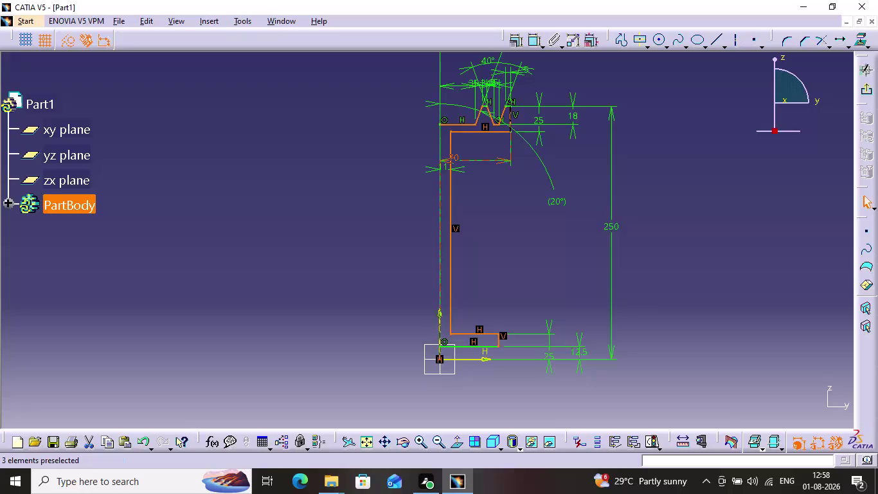
Clear the selection and select the bottom flange lines and the web line.
scroll(up, 3)
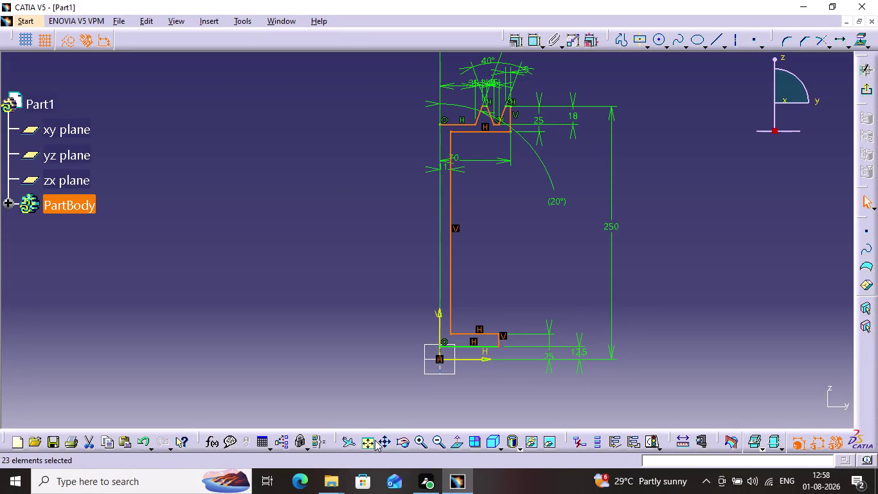
click(415, 442)
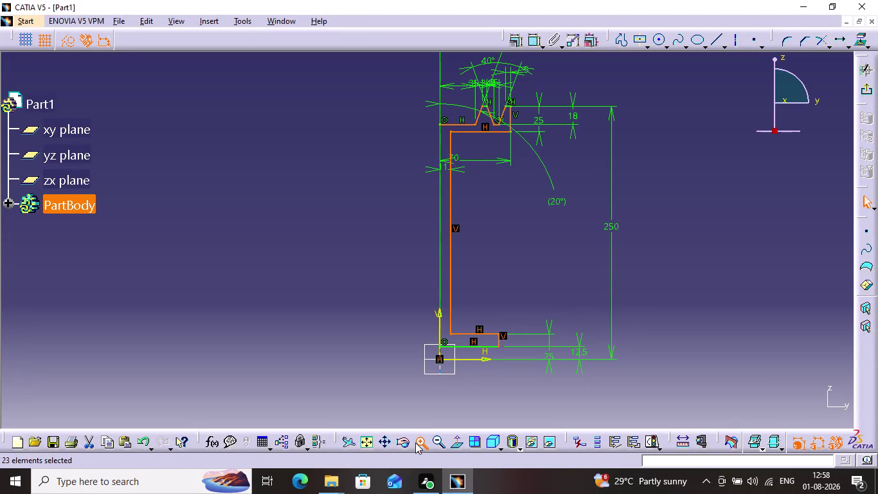
double_click(415, 442)
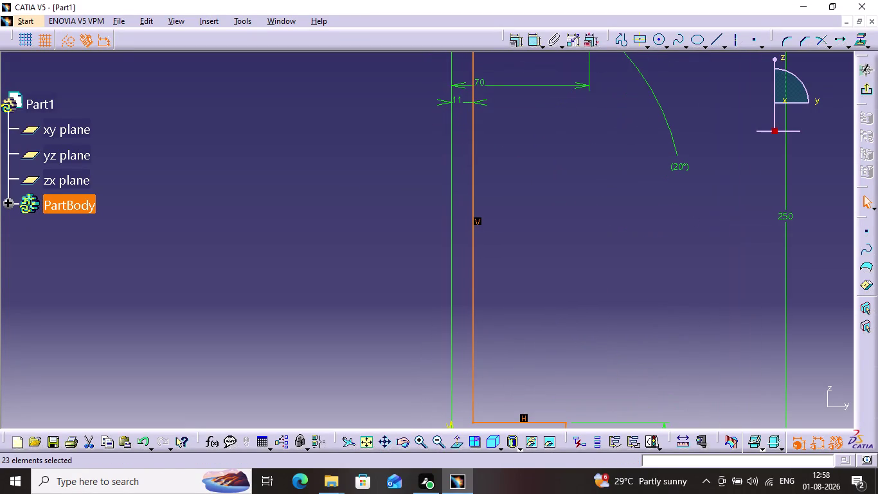
middle_drag(505, 367, 494, 279)
scroll(up, 3)
click(524, 358)
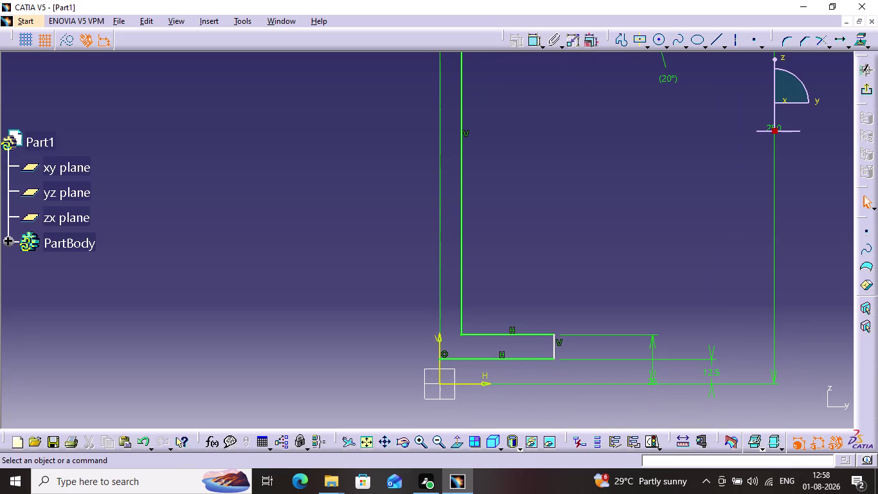
click(527, 334)
click(536, 357)
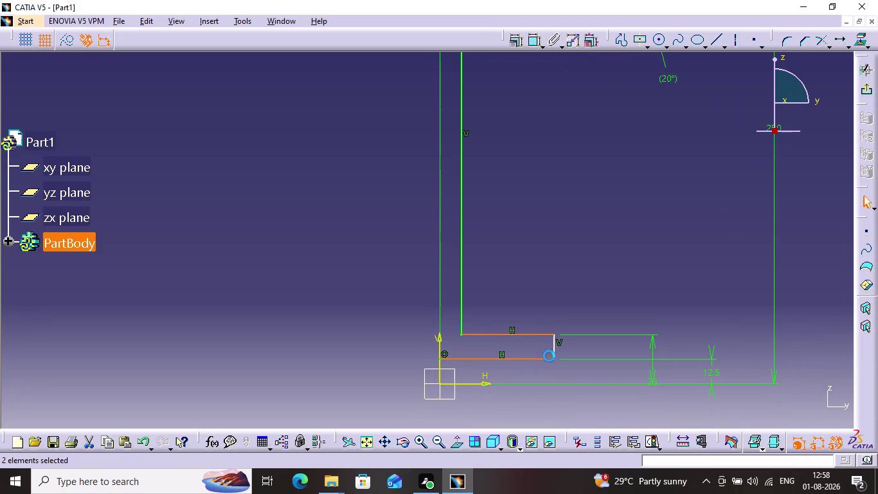
click(558, 348)
click(458, 273)
Add the top flange lines, including its underside, to the selection.
middle_drag(498, 186, 459, 232)
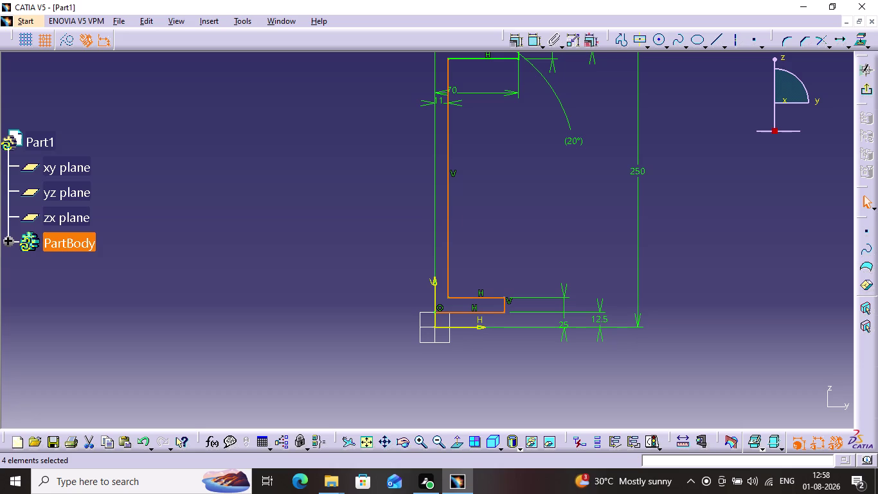
middle_drag(499, 137, 460, 397)
scroll(up, 3)
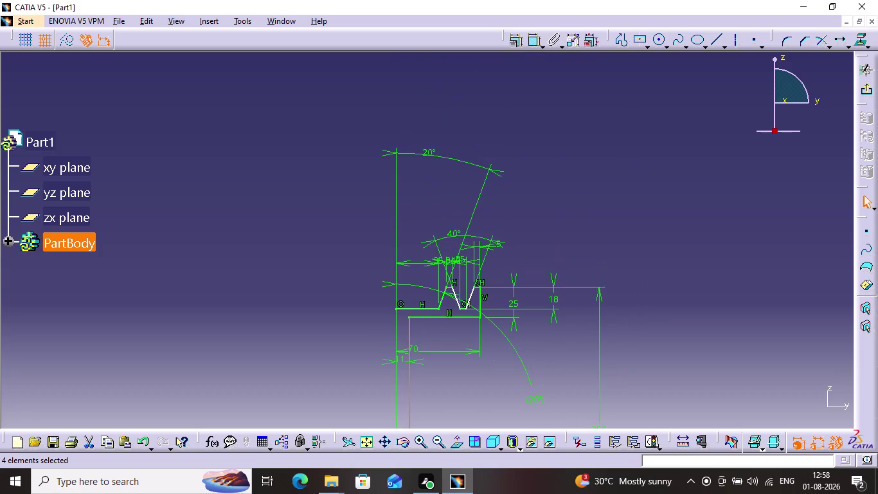
click(431, 318)
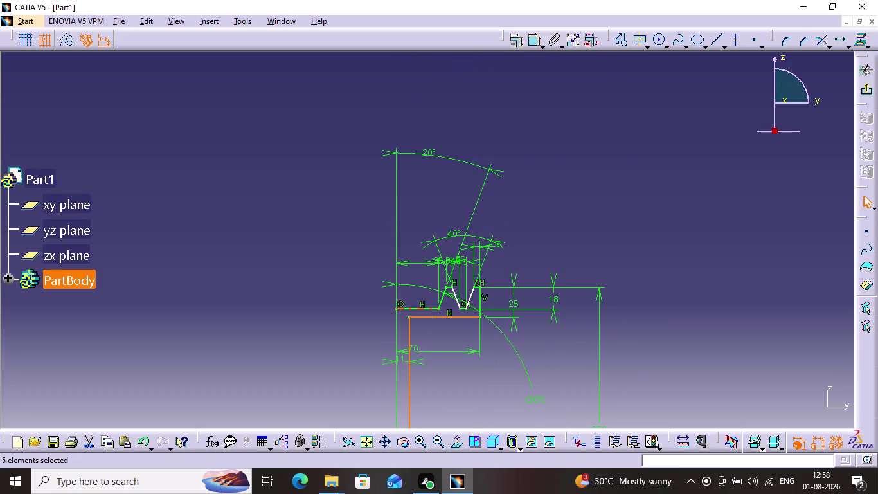
click(417, 307)
click(444, 297)
Add the V-notch edges, notch bottom and top flange end line to the selection.
middle_drag(455, 296, 477, 188)
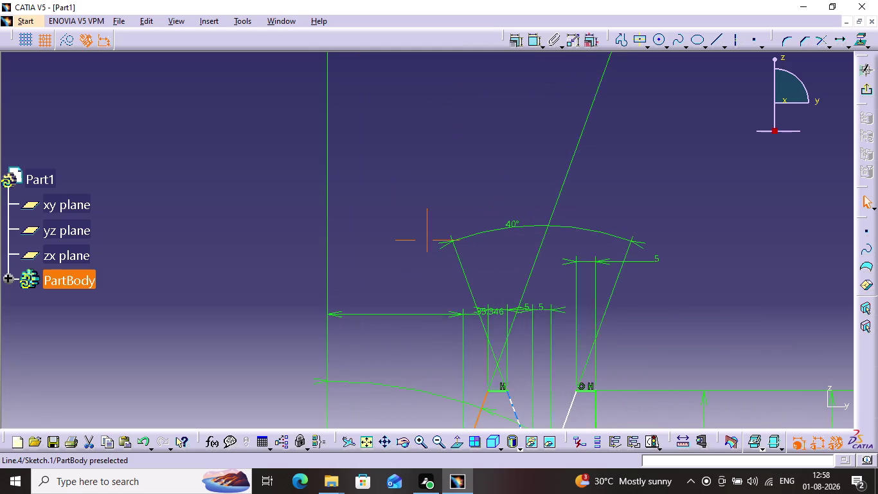
middle_drag(477, 188, 480, 181)
middle_drag(487, 265, 487, 240)
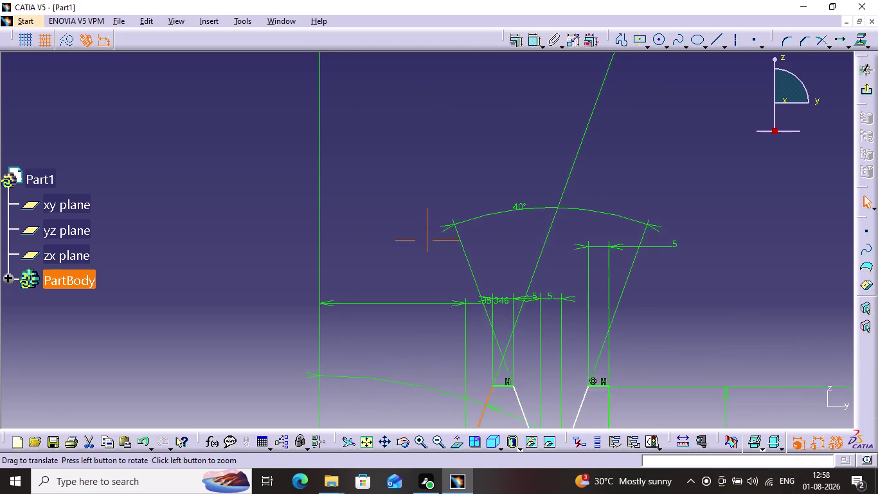
middle_drag(487, 239, 478, 93)
scroll(up, 3)
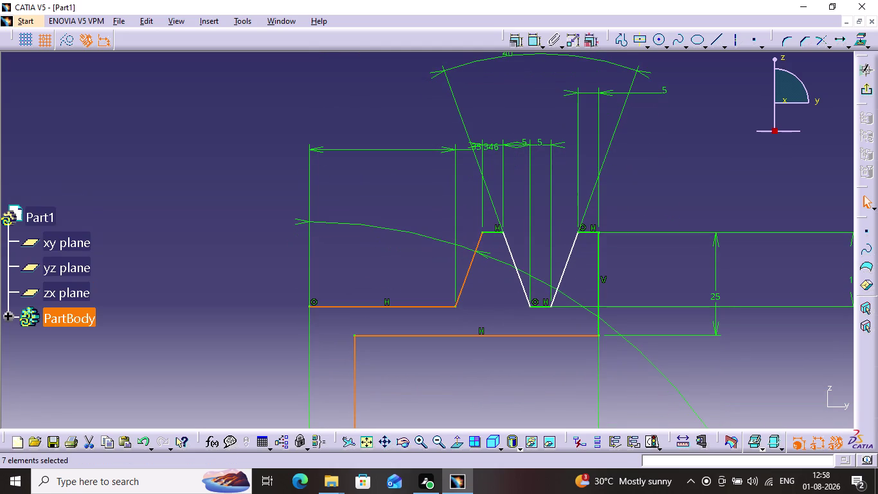
click(601, 250)
click(591, 232)
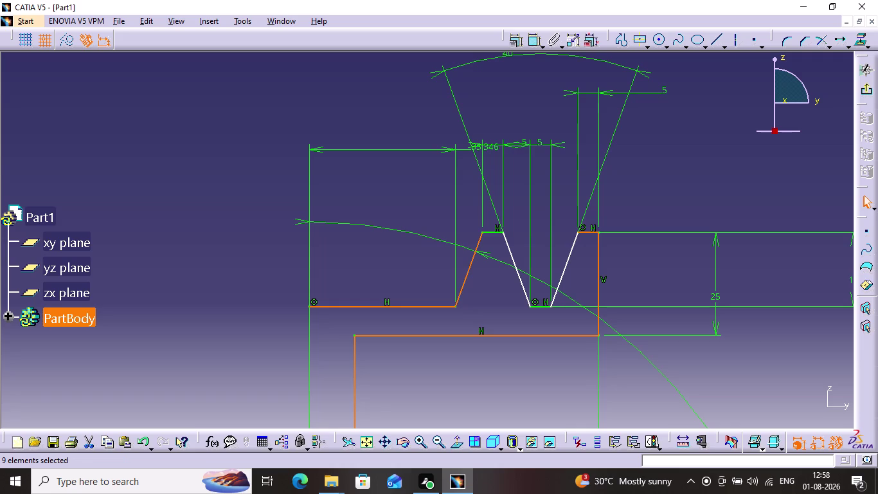
click(575, 247)
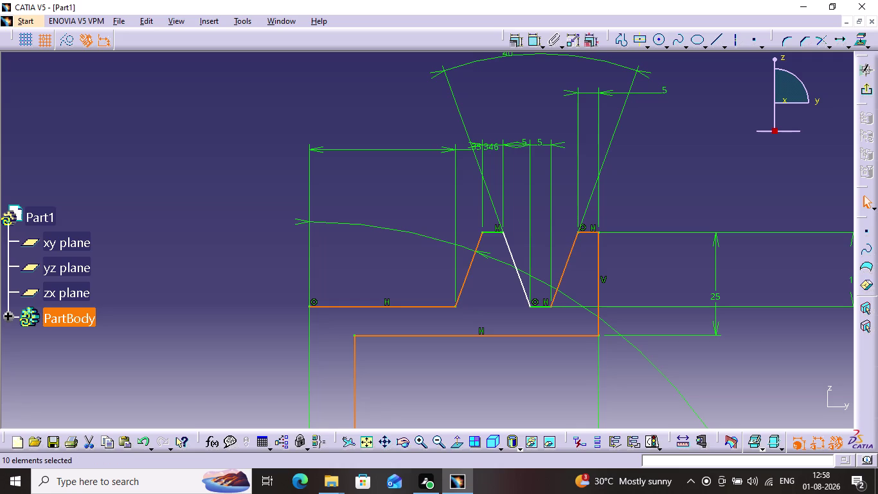
click(514, 251)
click(505, 245)
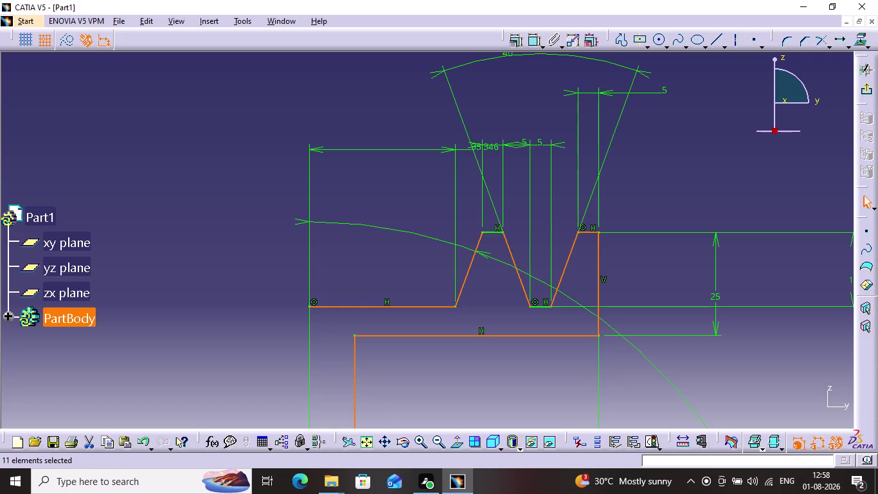
click(491, 230)
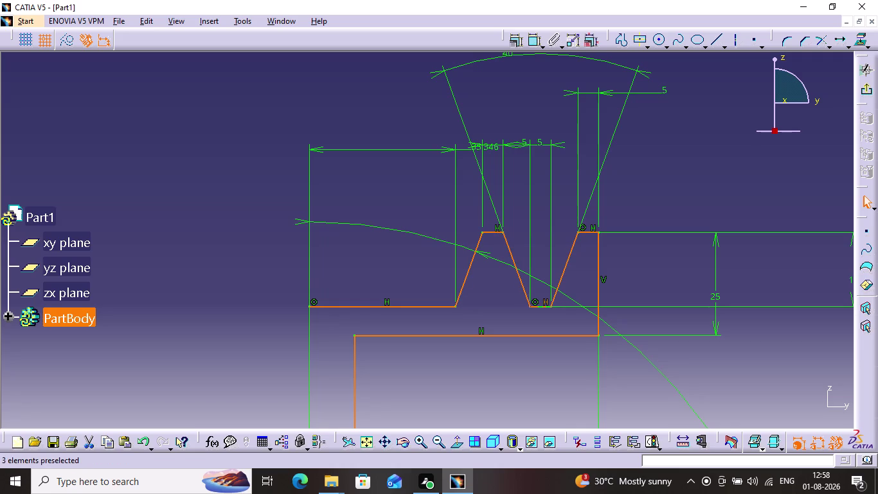
click(542, 304)
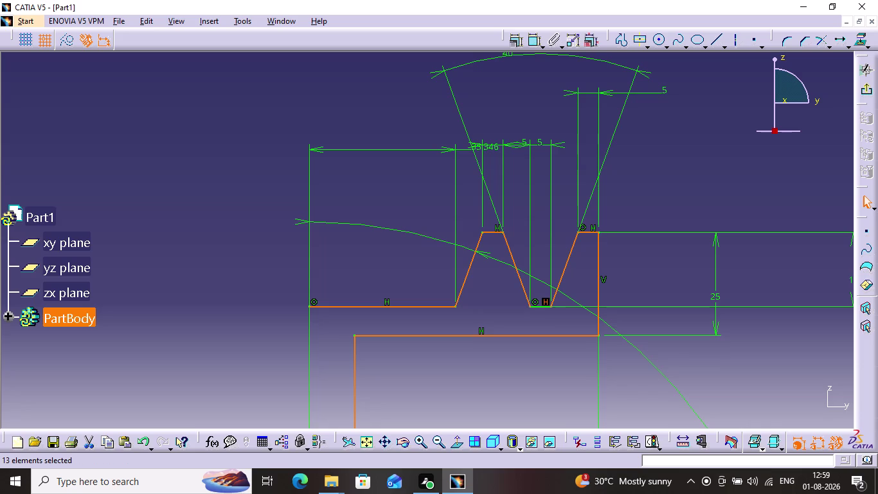
Add the last profile line and start a Mirror of the thirteen selected elements.
click(829, 46)
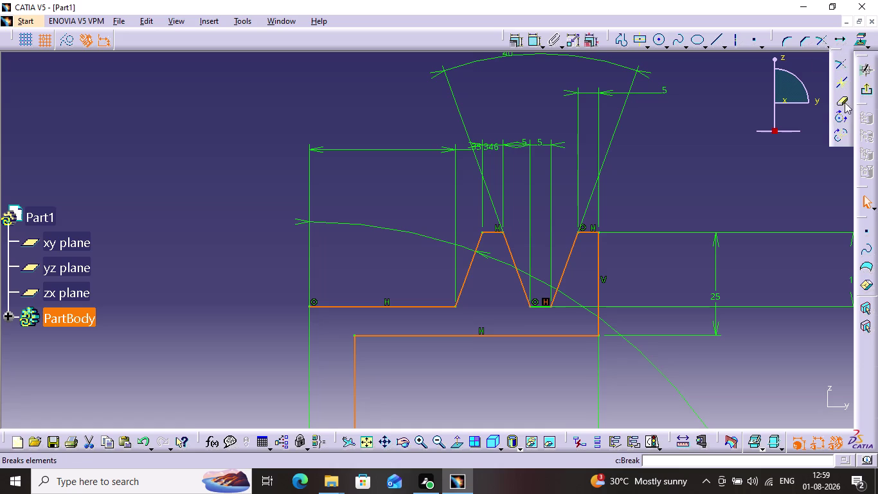
click(821, 47)
click(849, 42)
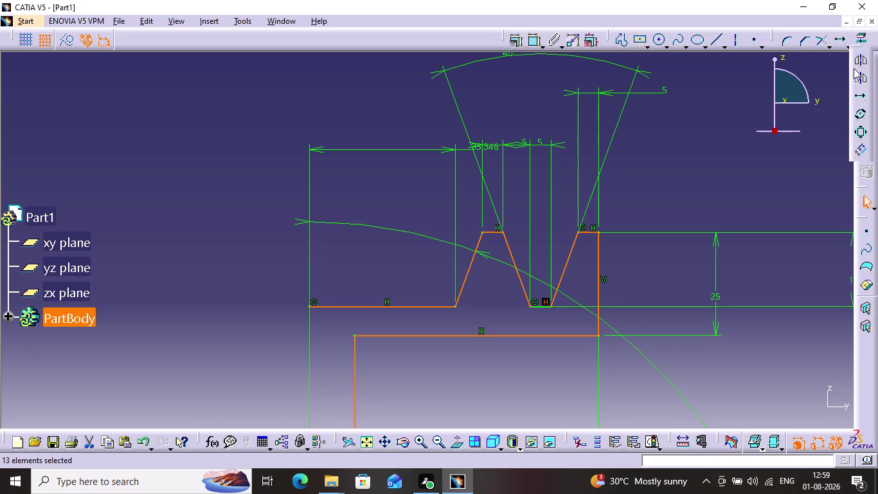
click(856, 68)
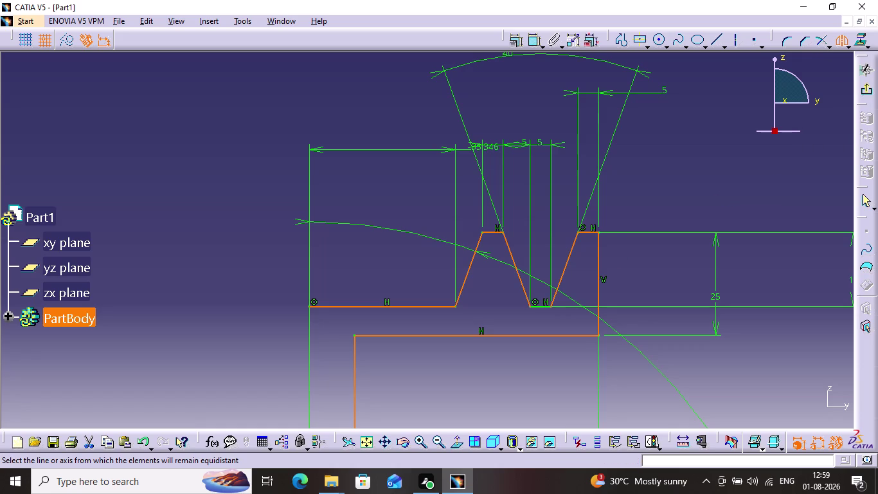
scroll(down, 3)
scroll(up, 3)
scroll(down, 3)
middle_drag(531, 253, 533, 251)
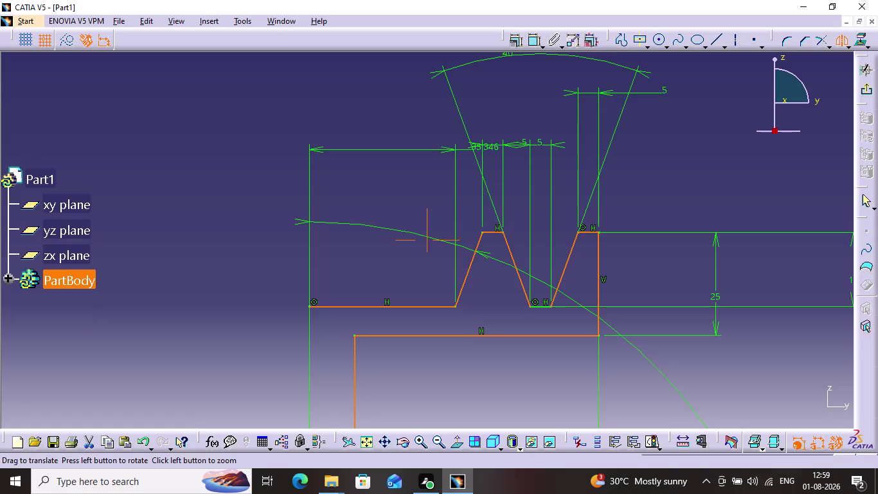
middle_drag(533, 251, 585, 0)
scroll(up, 3)
middle_drag(515, 317, 539, 76)
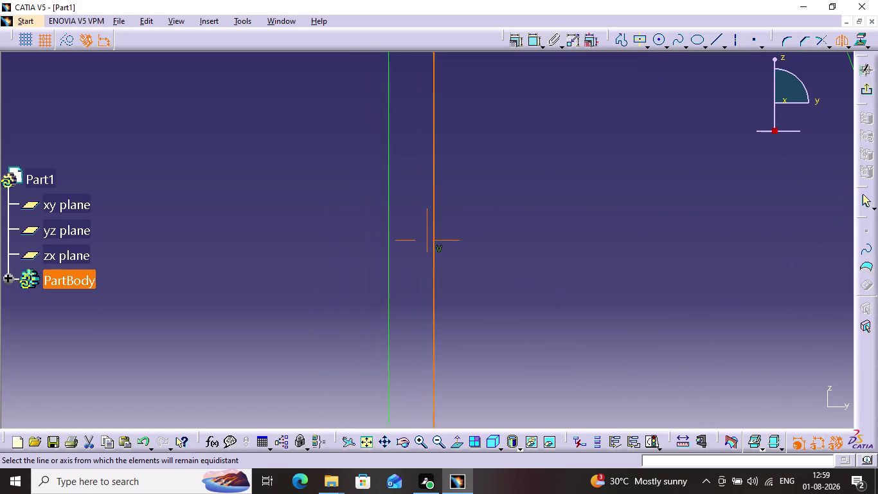
middle_drag(540, 75, 554, 12)
middle_drag(501, 223, 511, 47)
scroll(up, 3)
middle_drag(504, 230, 508, 227)
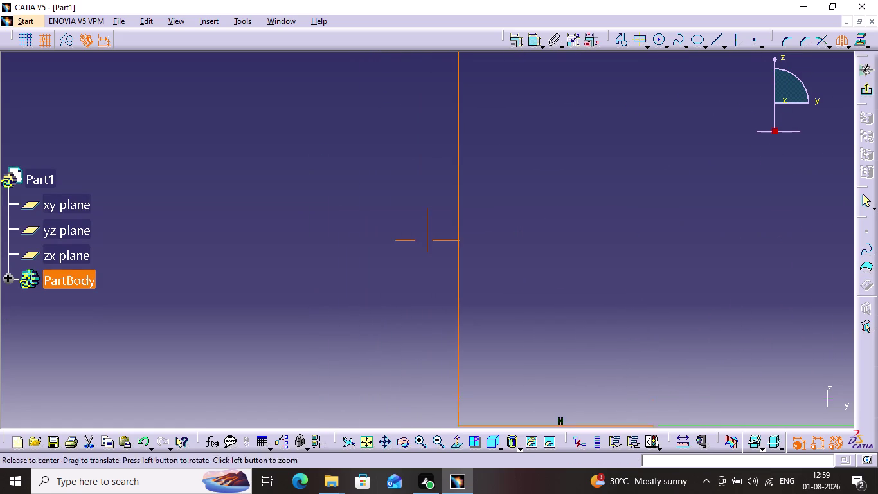
middle_drag(508, 227, 504, 65)
scroll(up, 3)
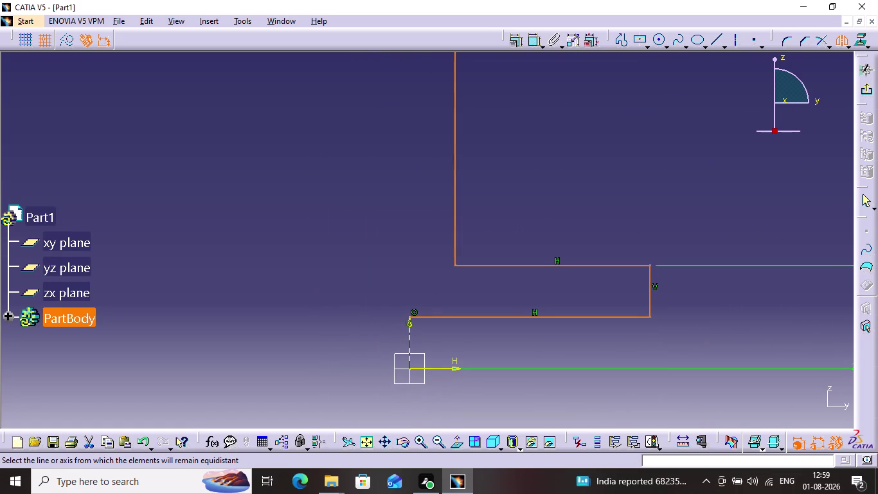
click(409, 333)
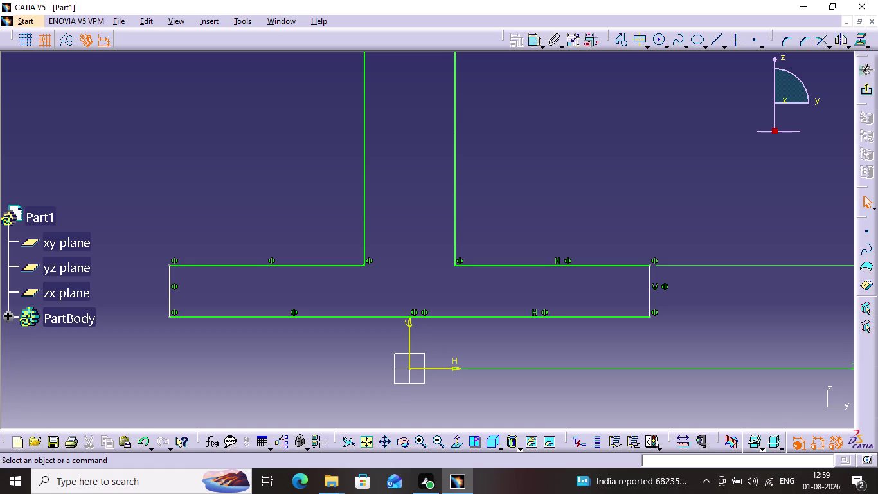
scroll(down, 3)
scroll(down, 3)
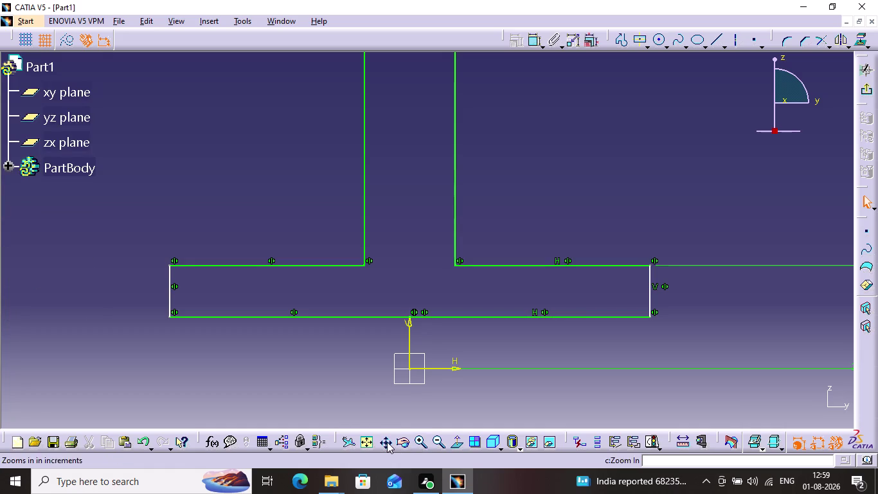
click(441, 444)
click(446, 442)
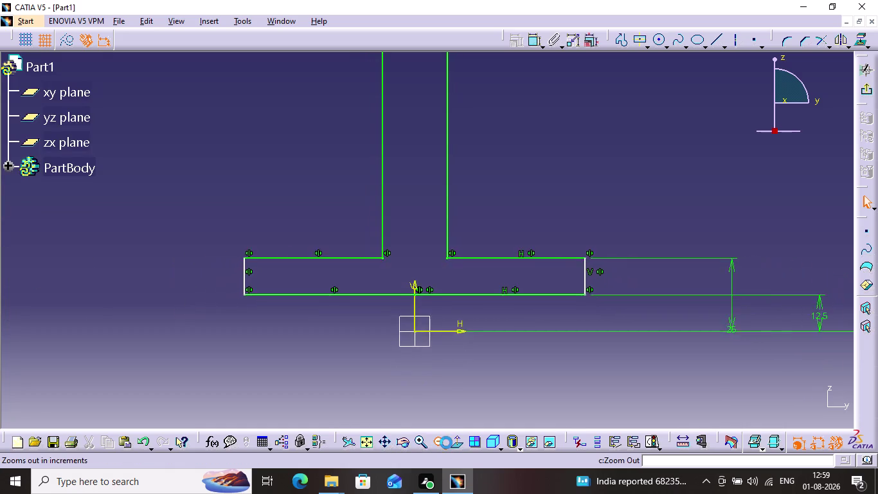
click(446, 442)
click(445, 443)
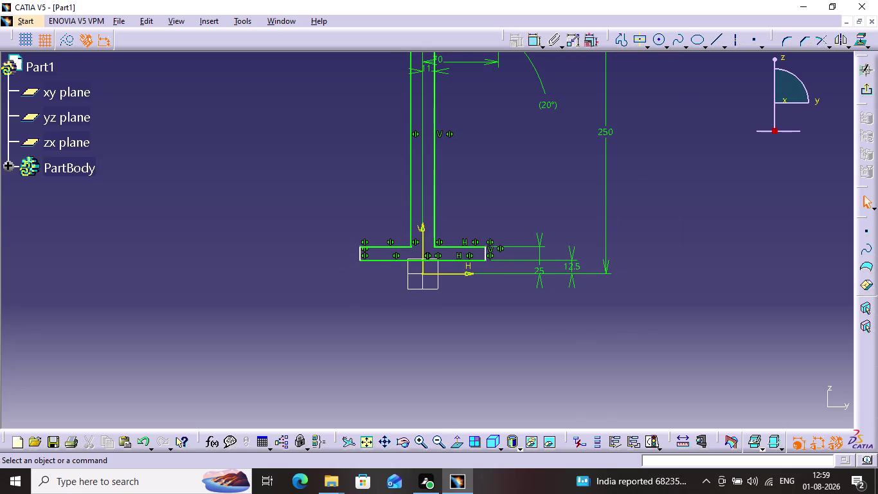
scroll(down, 3)
middle_drag(483, 179, 473, 239)
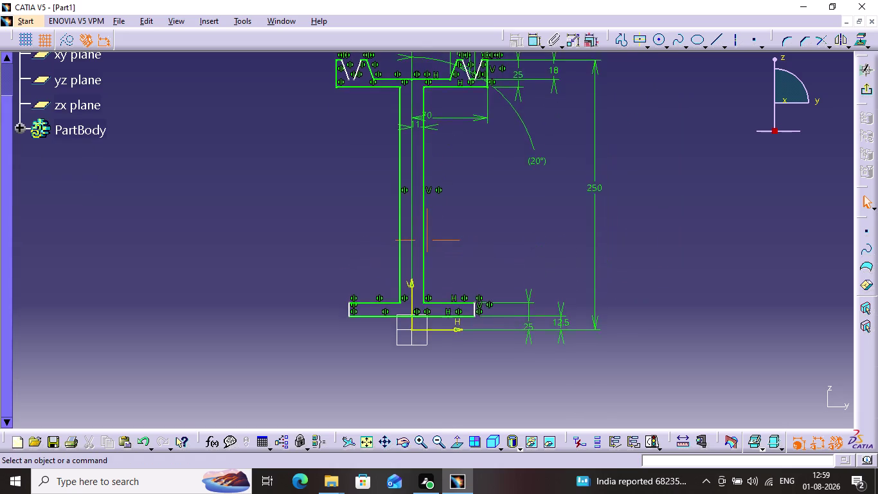
middle_drag(473, 239, 466, 291)
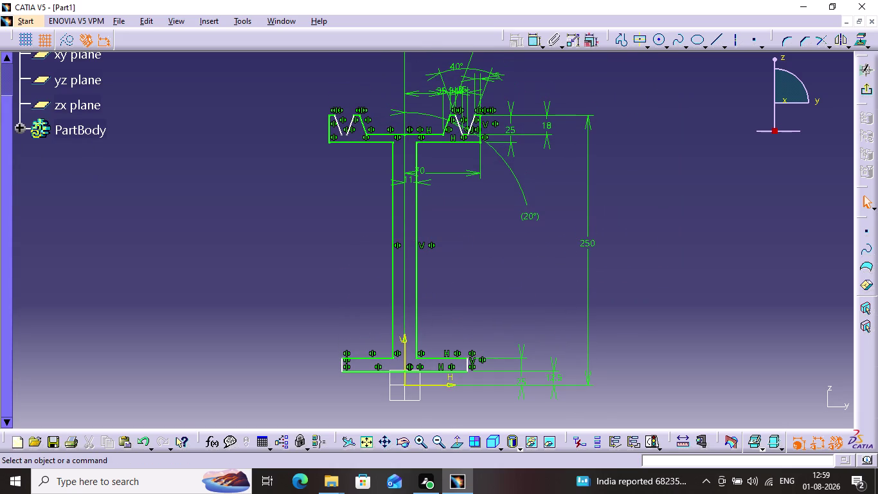
middle_drag(431, 201, 430, 252)
Dimension the distance from the vertical centreline to the top flange notch point.
click(419, 185)
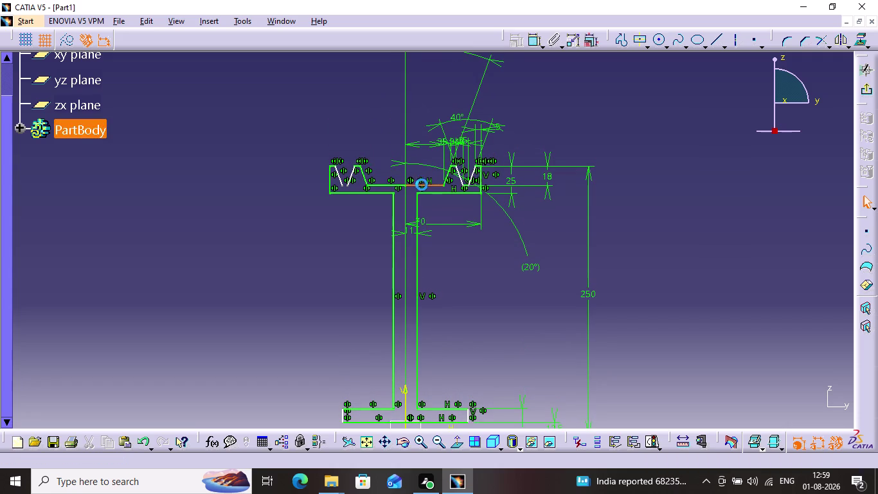
click(531, 44)
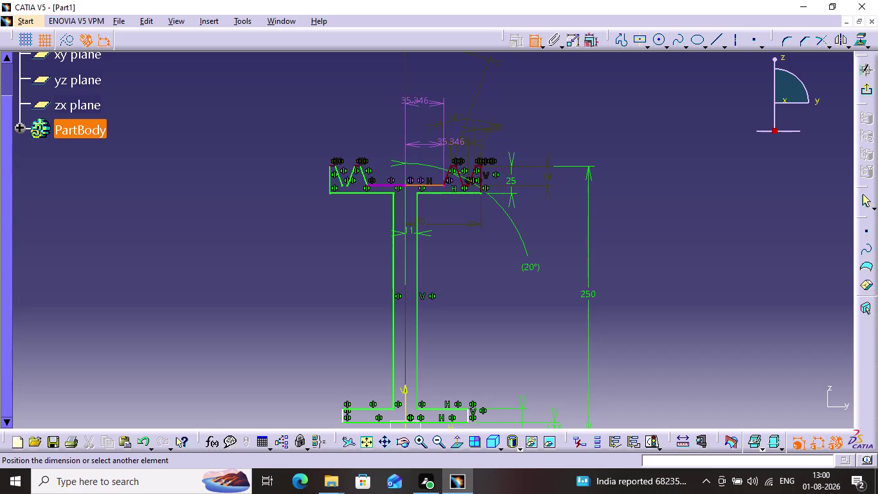
click(350, 105)
Place the new 35.346 dimension above the flange and change it to 5.
double_click(357, 99)
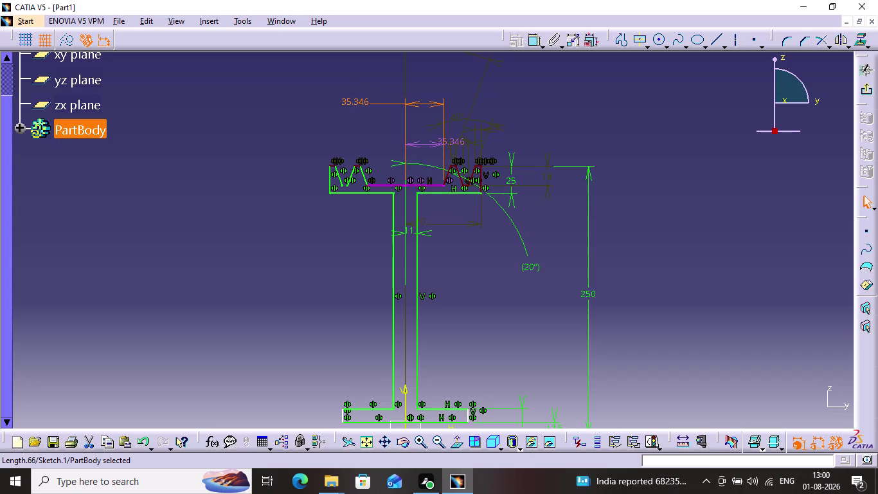
double_click(360, 96)
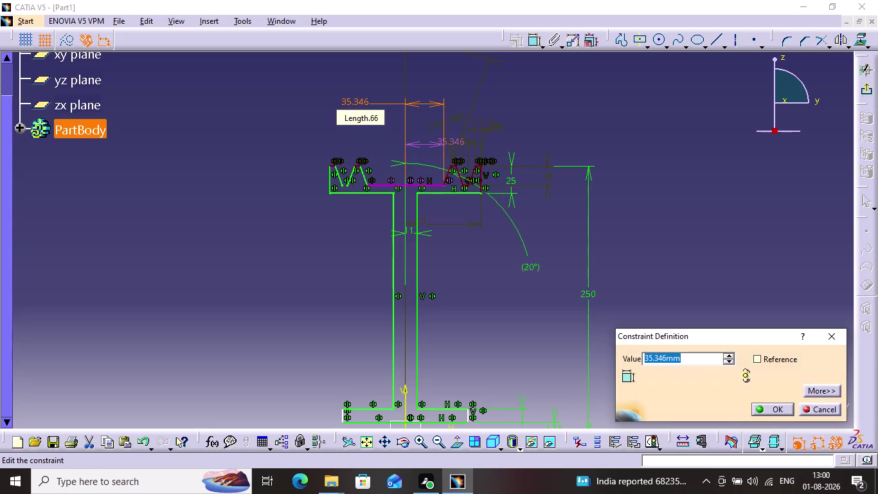
key(5)
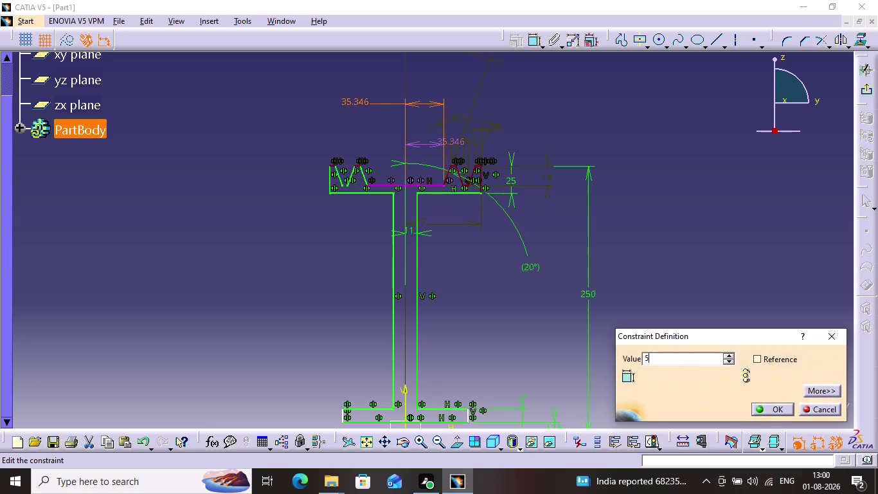
key(Return)
click(554, 274)
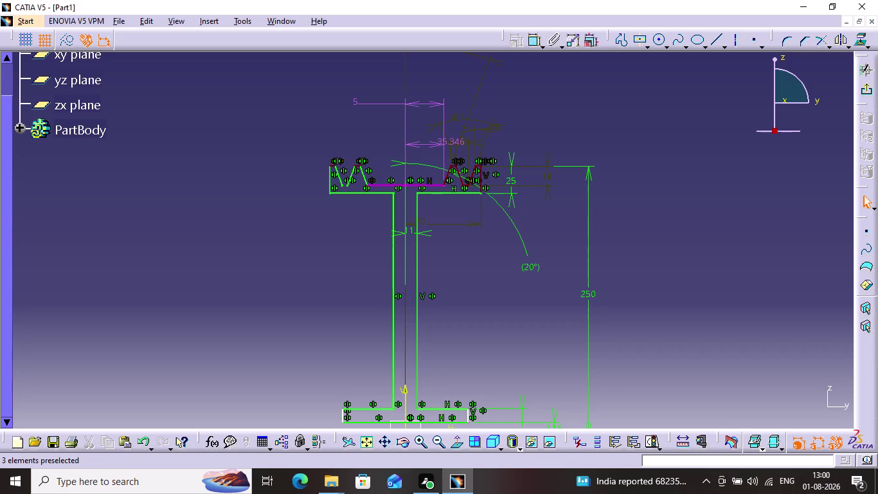
Undo seven changes to return to the right half of the profile.
key(ctrl+z)
key(ctrl+z)
key(ctrl+z)
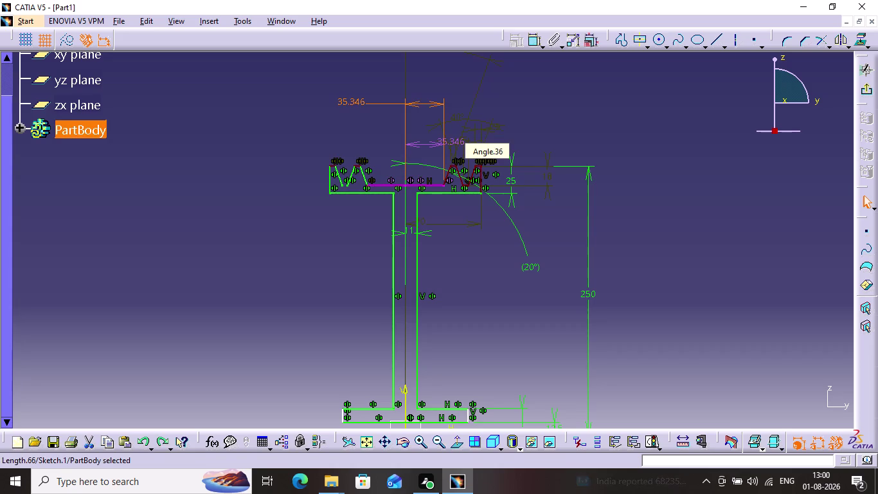
key(ctrl+z)
key(ctrl+z)
key(ctrl+z)
key(ctrl+z)
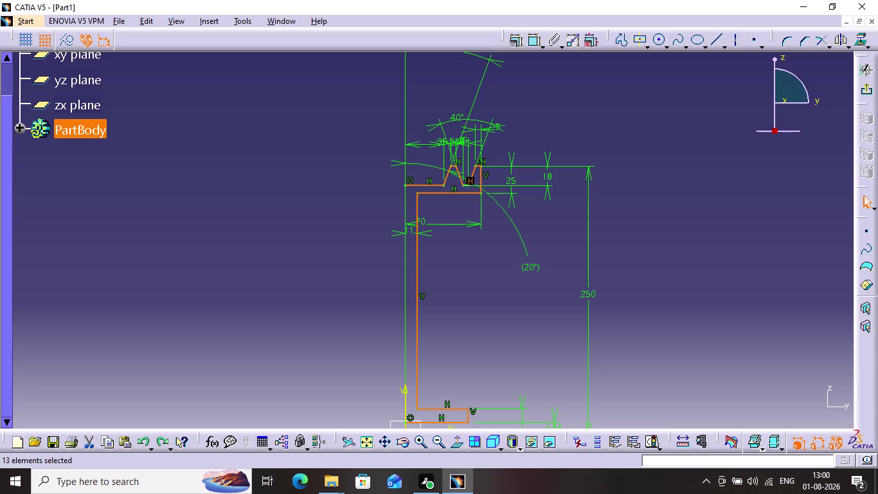
Set the notch's 35.346 centreline offset dimension to 5.
click(478, 280)
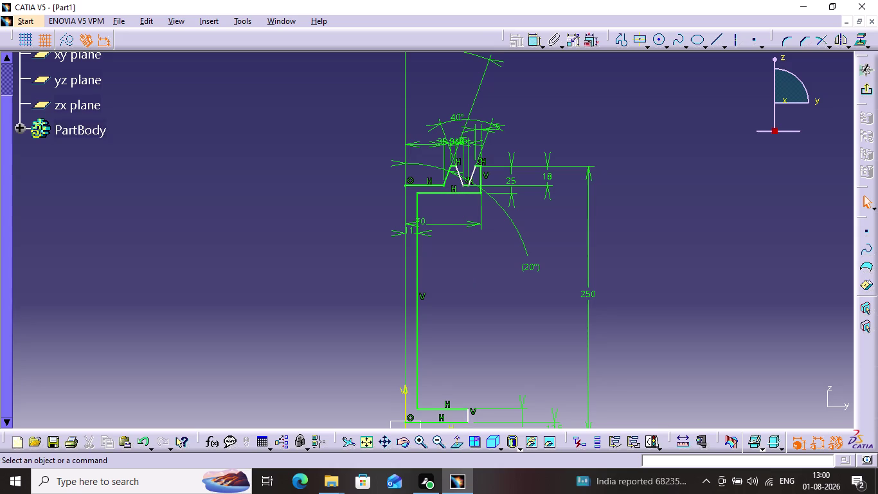
click(420, 141)
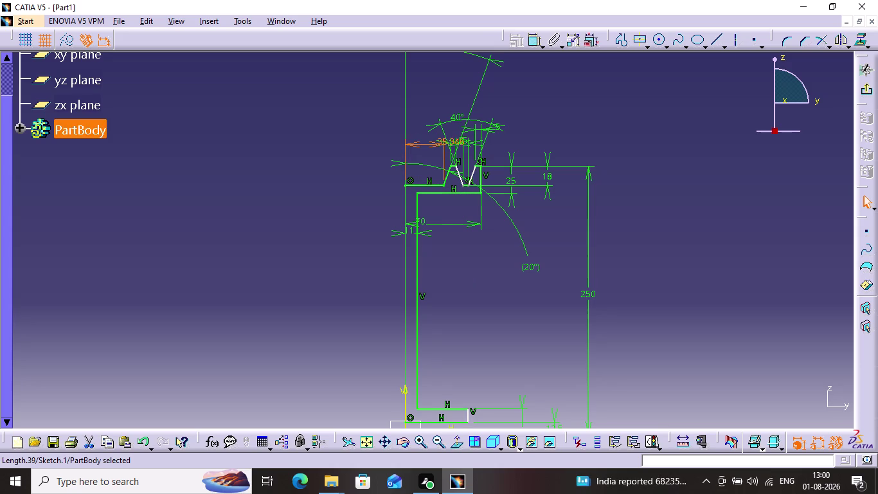
double_click(427, 146)
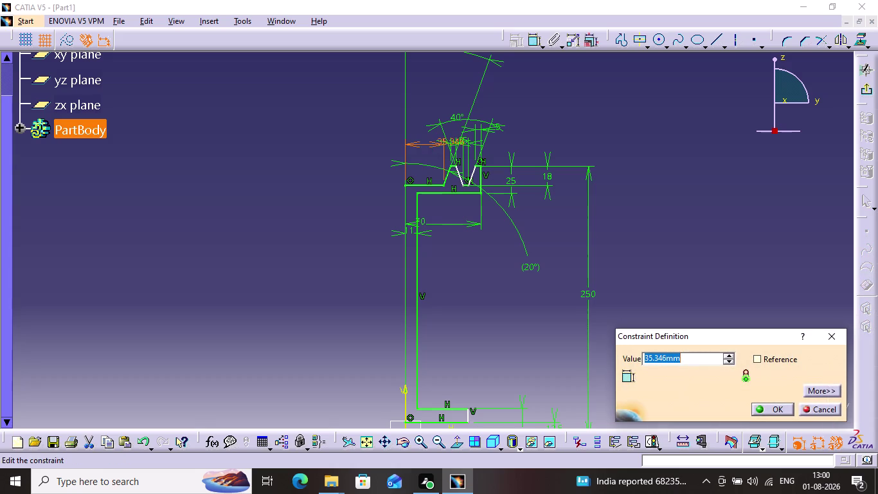
key(5)
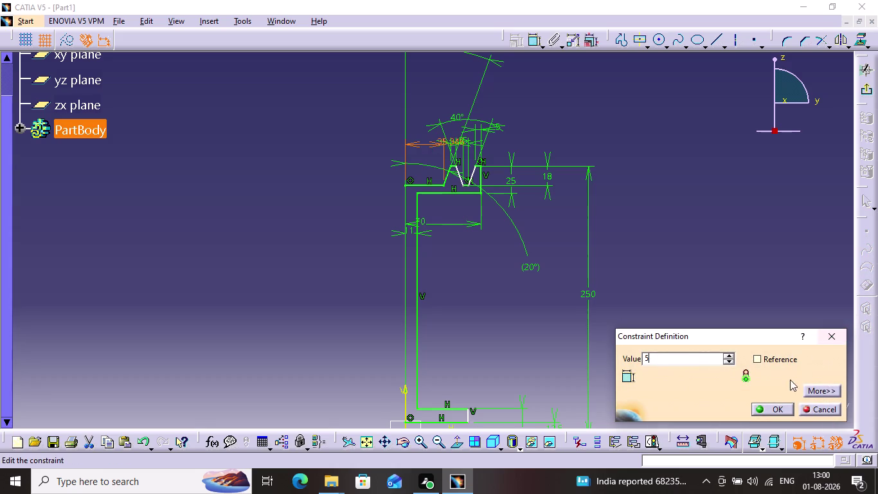
click(776, 405)
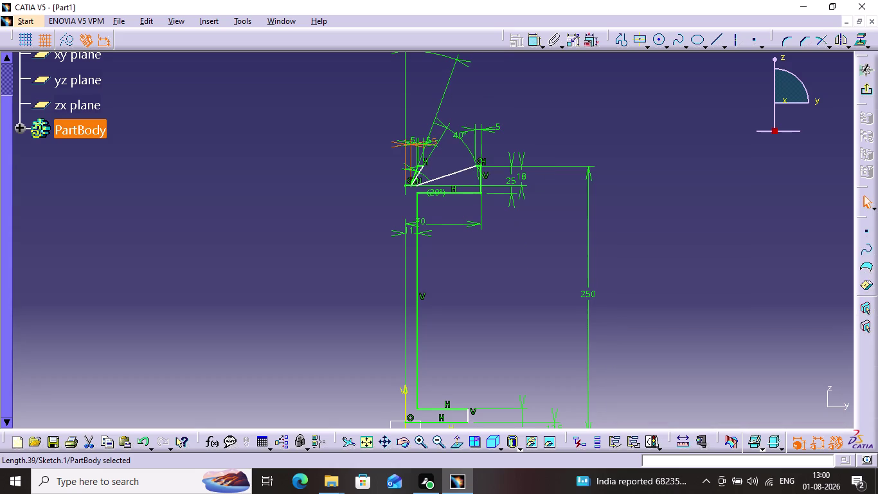
drag(455, 172, 487, 171)
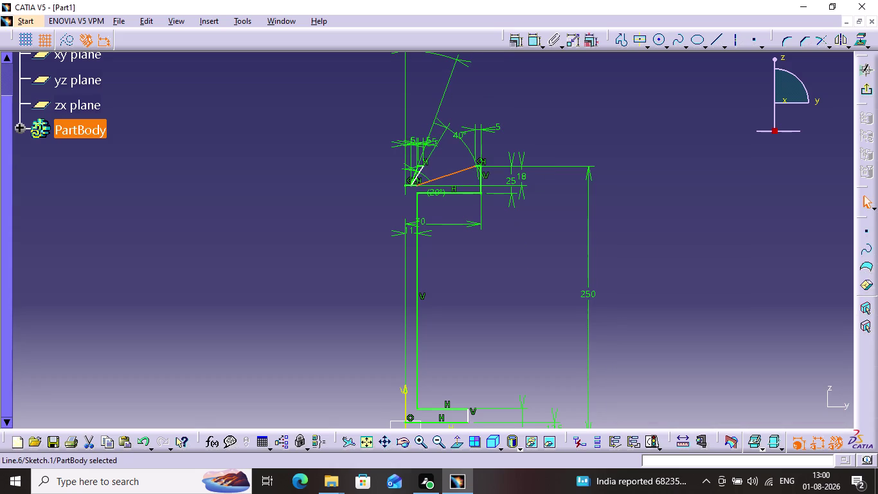
drag(455, 169, 533, 171)
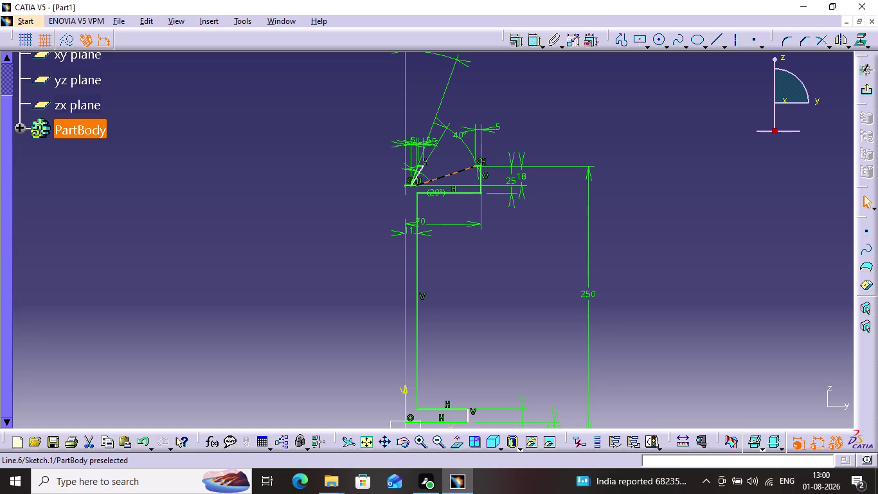
drag(437, 176, 513, 171)
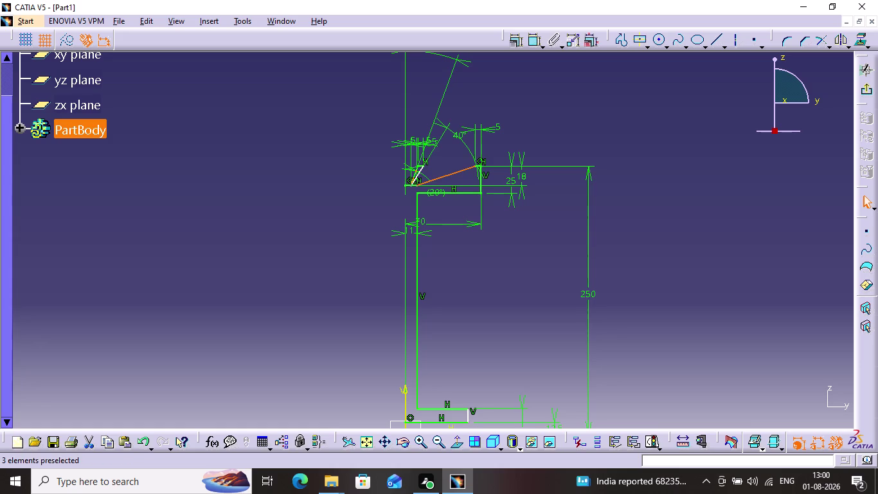
drag(418, 173, 476, 164)
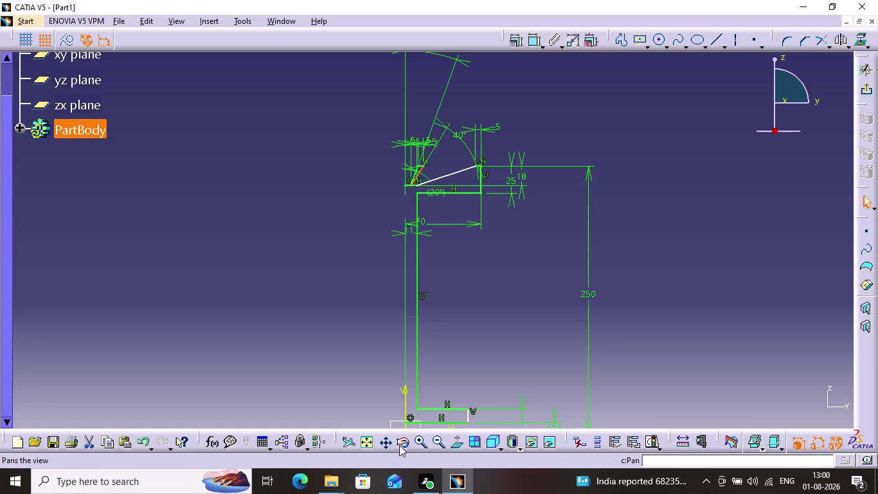
triple_click(421, 444)
triple_click(421, 444)
triple_click(421, 444)
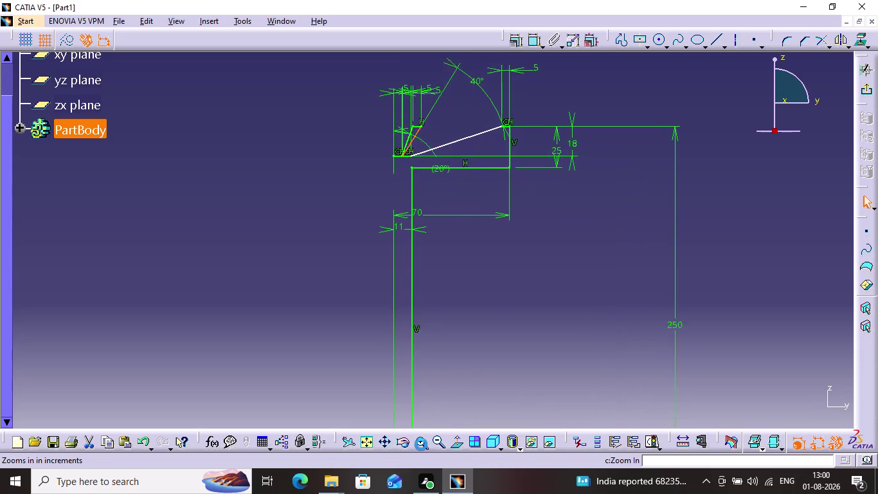
triple_click(421, 444)
double_click(421, 444)
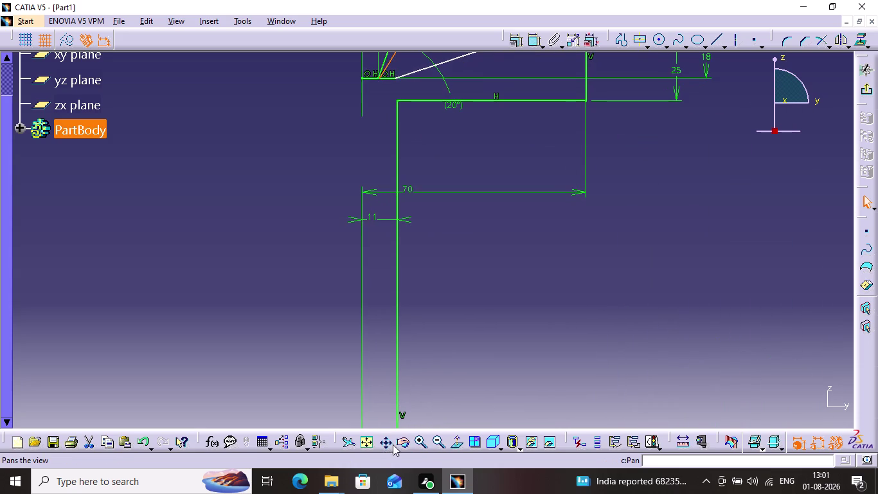
click(394, 442)
drag(469, 241, 413, 466)
click(376, 442)
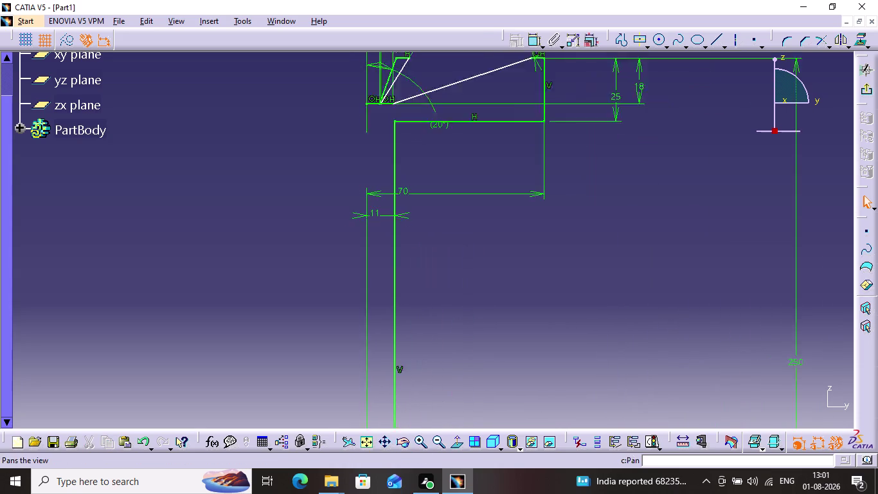
drag(491, 175, 499, 196)
click(383, 445)
drag(439, 179, 422, 400)
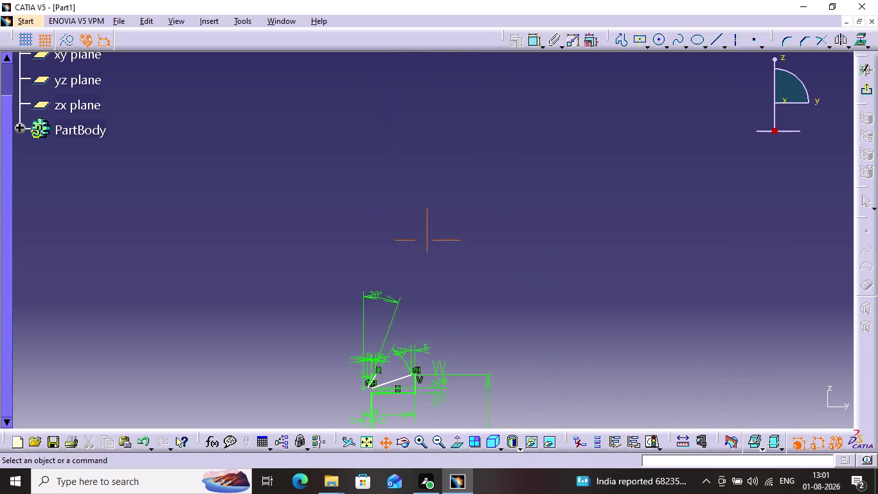
drag(422, 400, 421, 400)
click(418, 437)
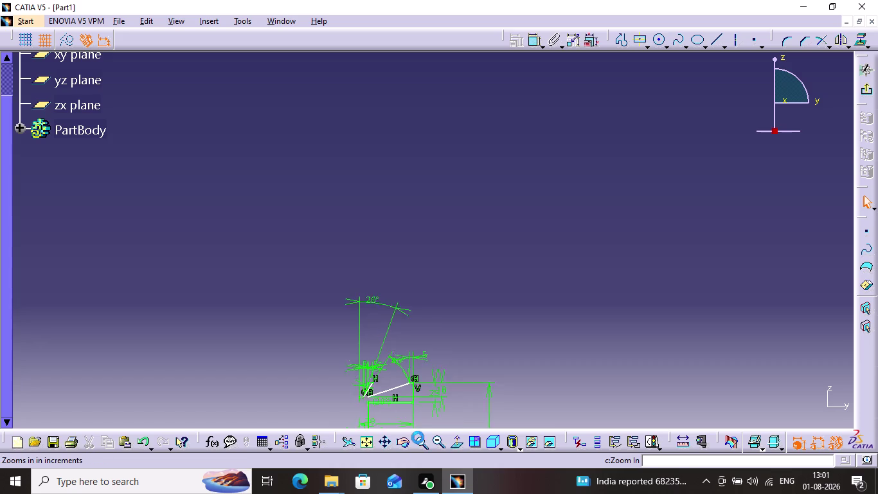
middle_drag(417, 434, 416, 390)
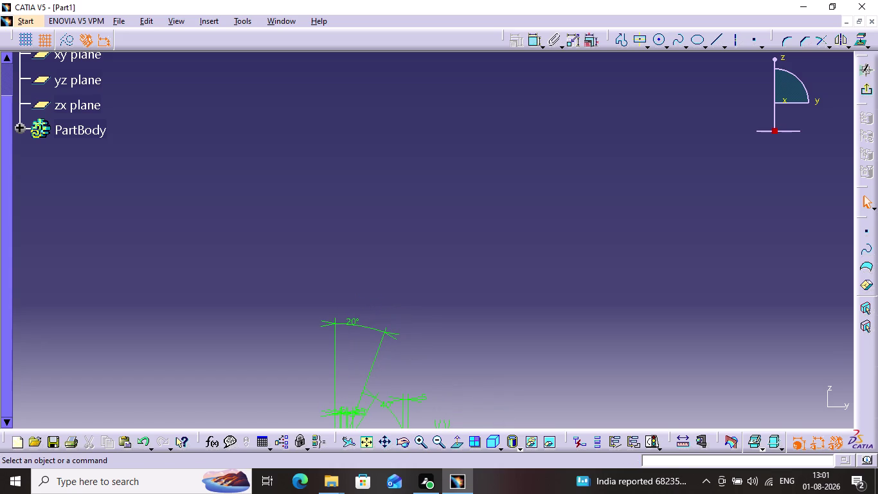
middle_drag(417, 389, 418, 385)
middle_drag(425, 377, 357, 226)
scroll(up, 3)
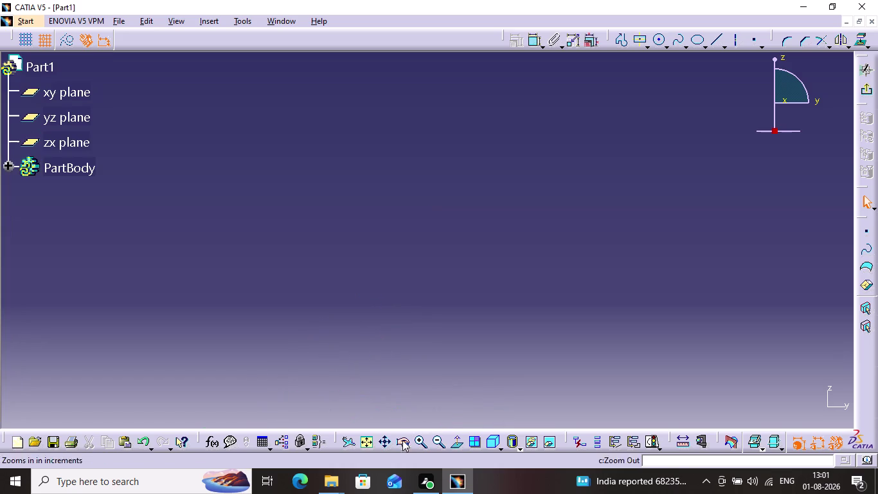
drag(386, 440, 446, 288)
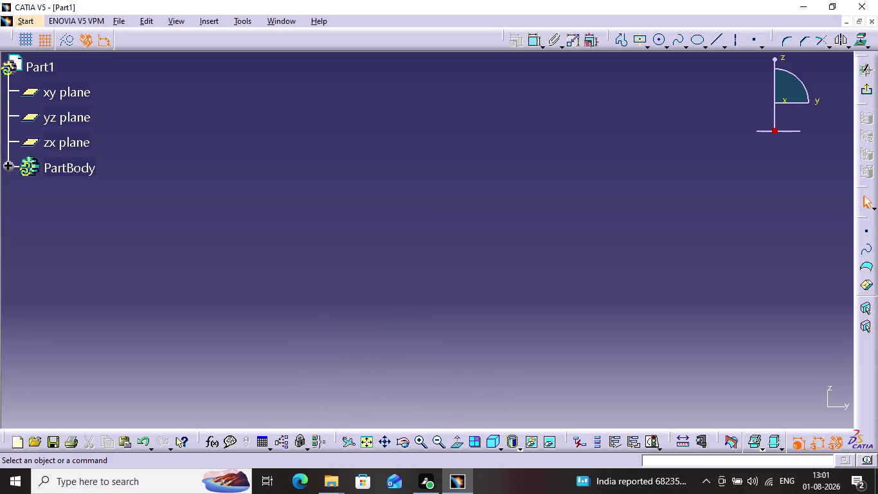
click(390, 440)
drag(369, 358, 386, 260)
scroll(down, 3)
middle_drag(393, 335, 391, 114)
scroll(up, 3)
middle_drag(372, 362, 550, 77)
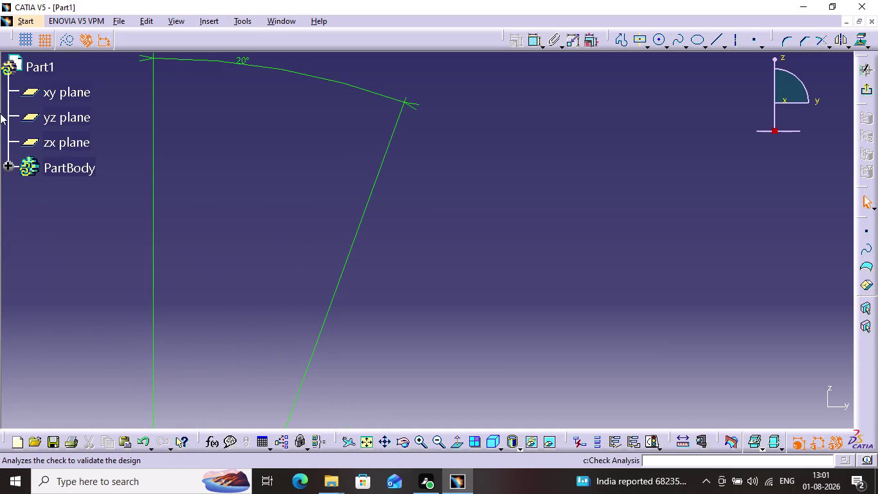
middle_drag(431, 336, 543, 36)
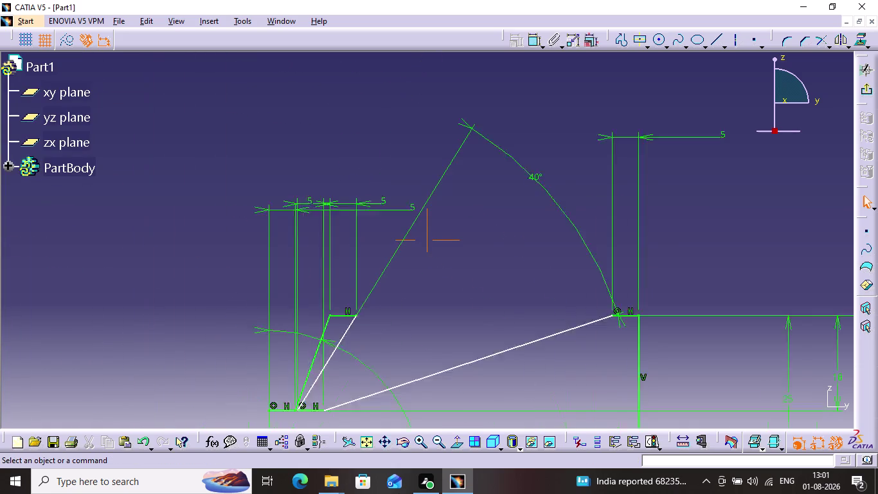
middle_drag(543, 36, 561, 0)
scroll(up, 3)
middle_drag(404, 294, 407, 223)
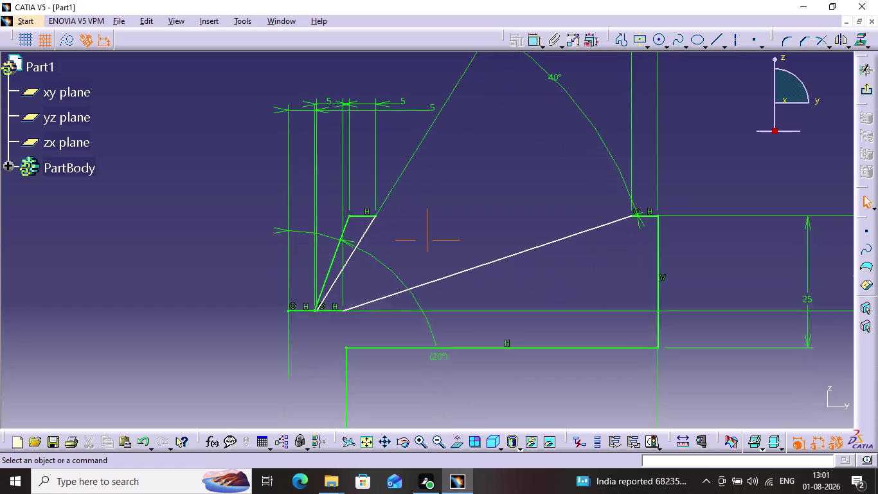
middle_drag(408, 224, 414, 184)
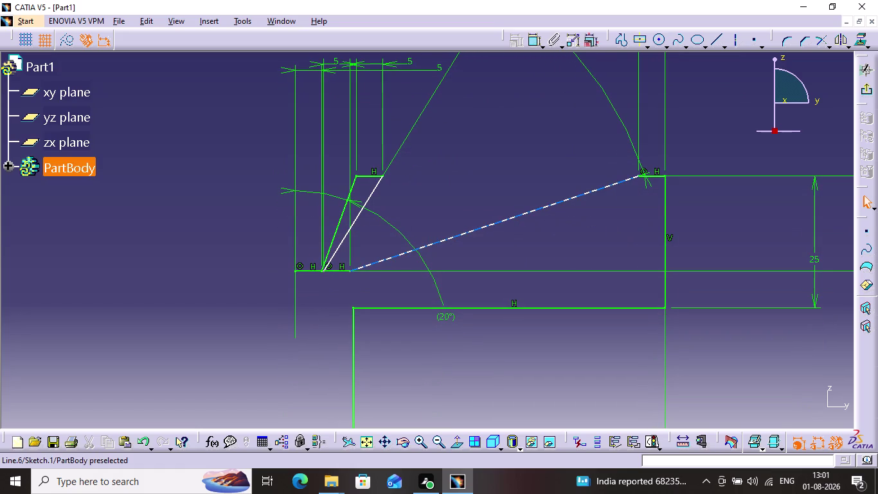
Select the long sloped profile line and the short slanted line.
drag(436, 240, 450, 226)
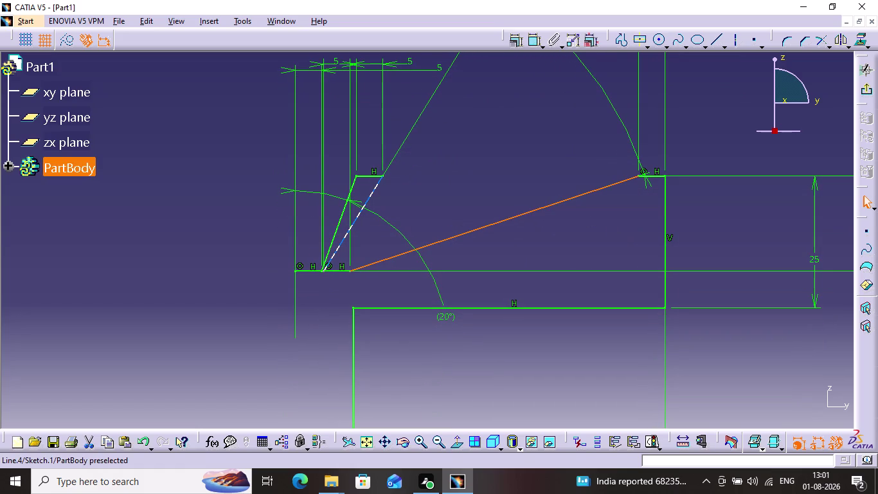
drag(338, 241, 356, 242)
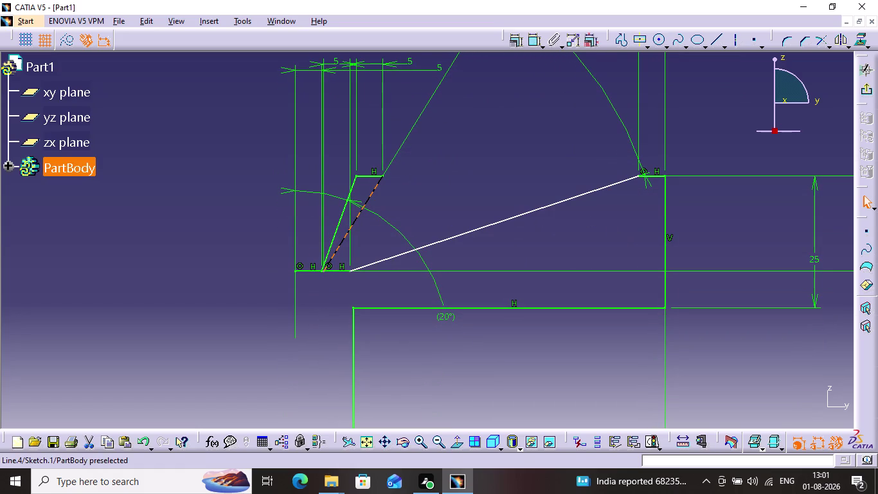
drag(356, 242, 368, 242)
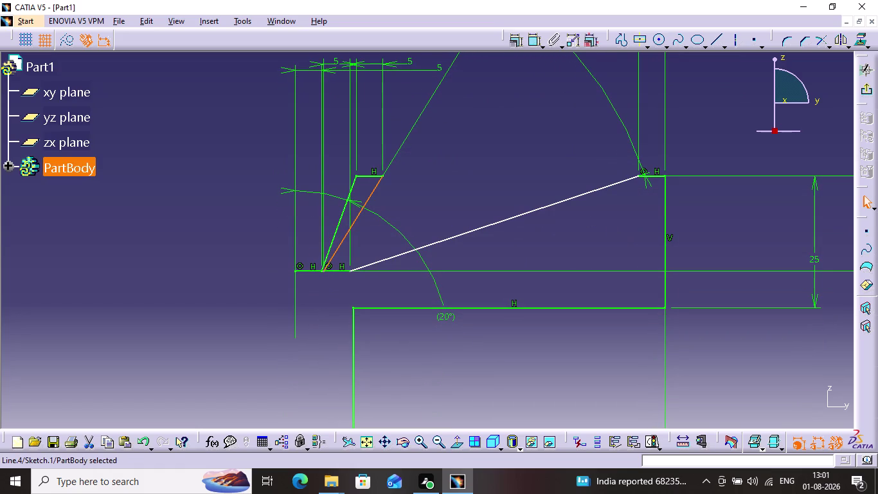
Undo seven changes and open the 35.346 dimension for editing.
key(ctrl+z)
key(ctrl+z)
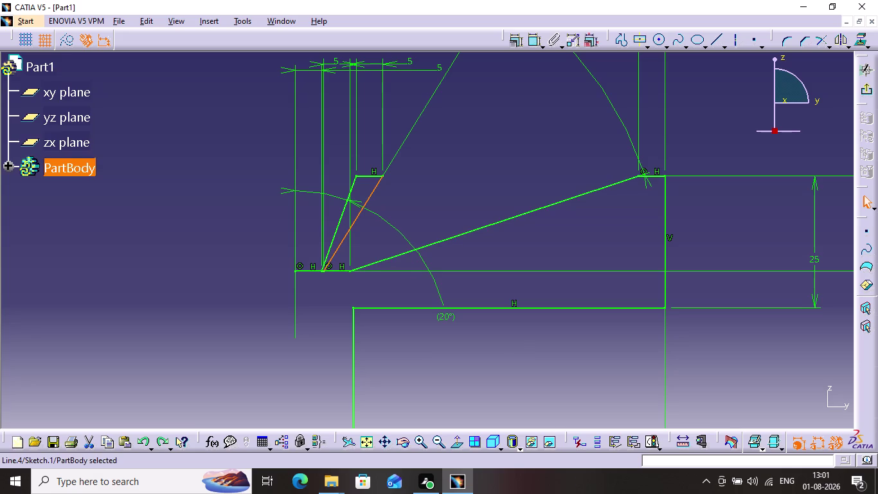
key(ctrl+z)
key(ctrl+z)
key(ctrl+z)
key(ctrl+z)
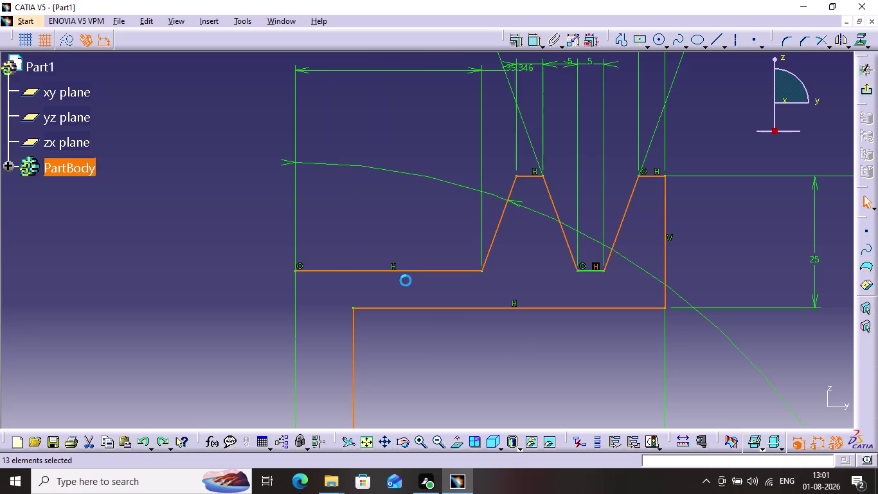
key(ctrl+z)
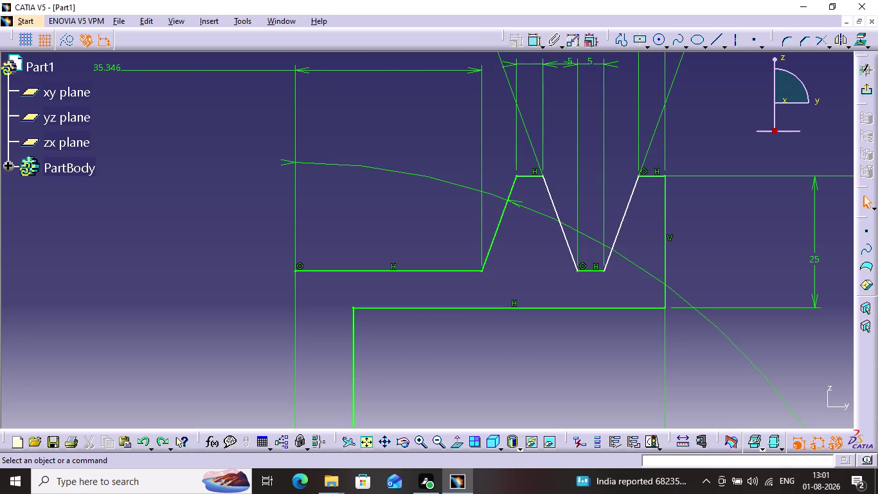
double_click(102, 66)
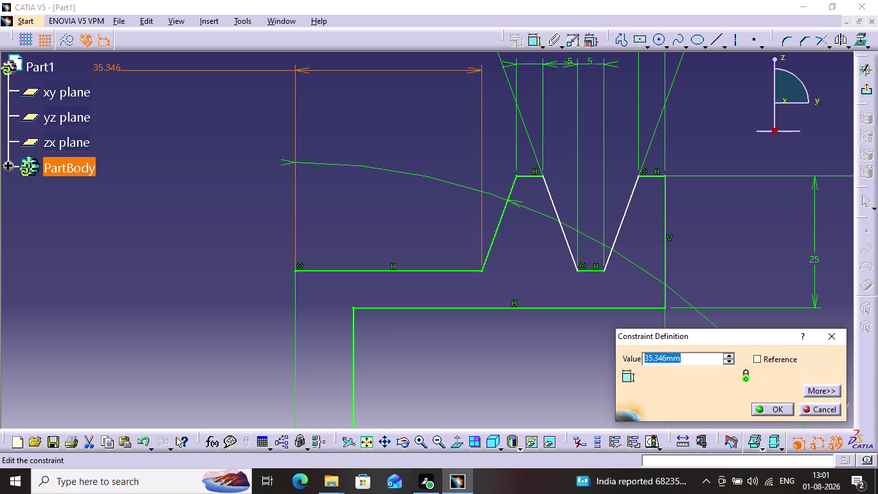
Change the 35.346 centreline-to-tooth dimension to 2.5, then undo a stray drag.
key(2)
key(period)
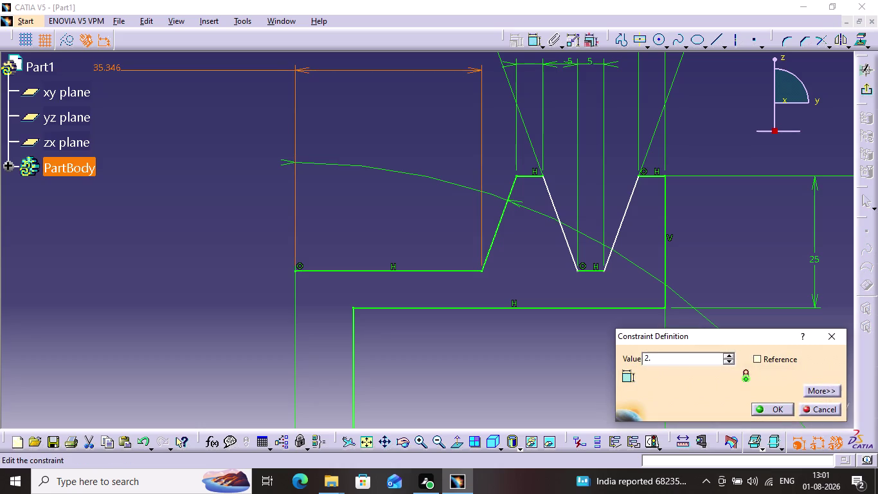
key(5)
click(765, 406)
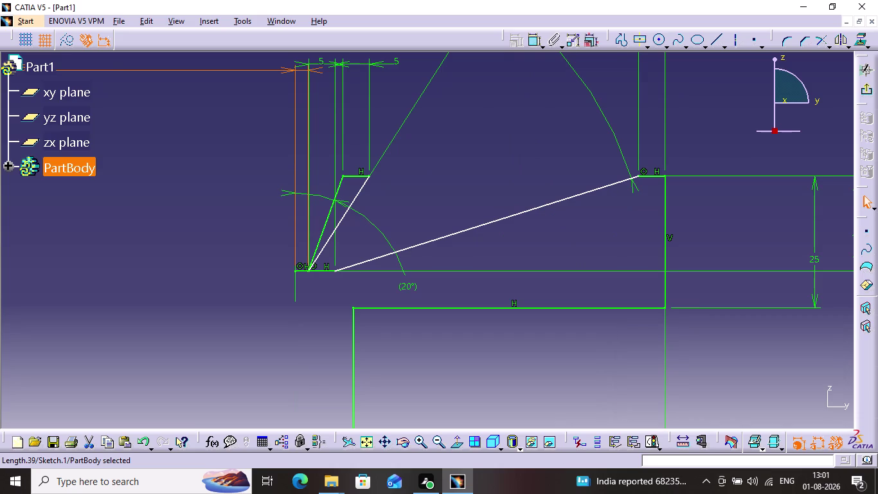
drag(337, 221, 348, 228)
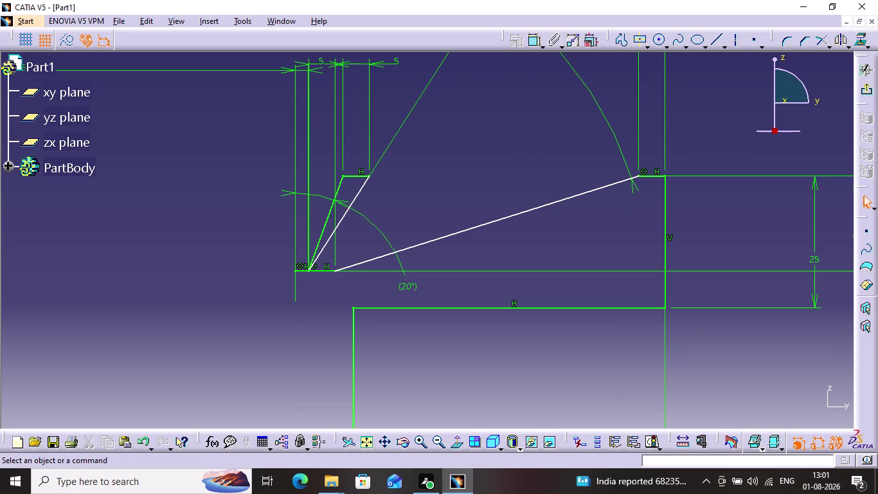
key(ctrl+z)
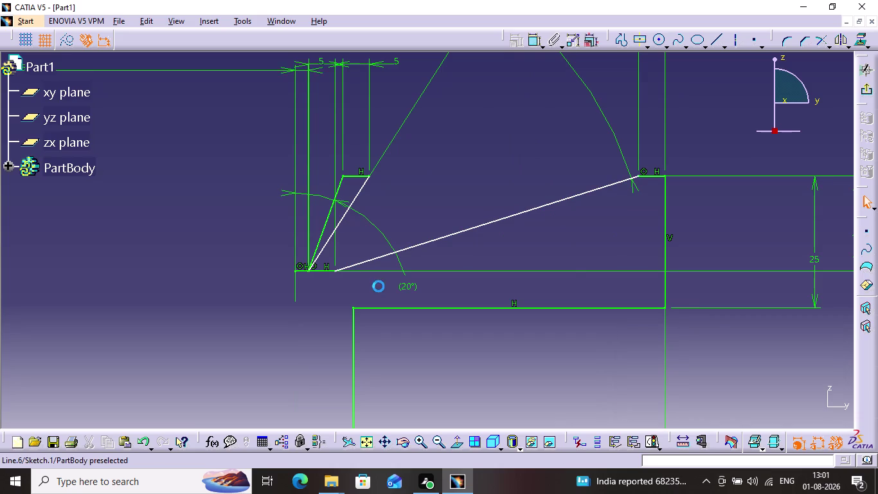
Revert the width to 35.346 and constrain the V-notch sides symmetric.
key(ctrl+z)
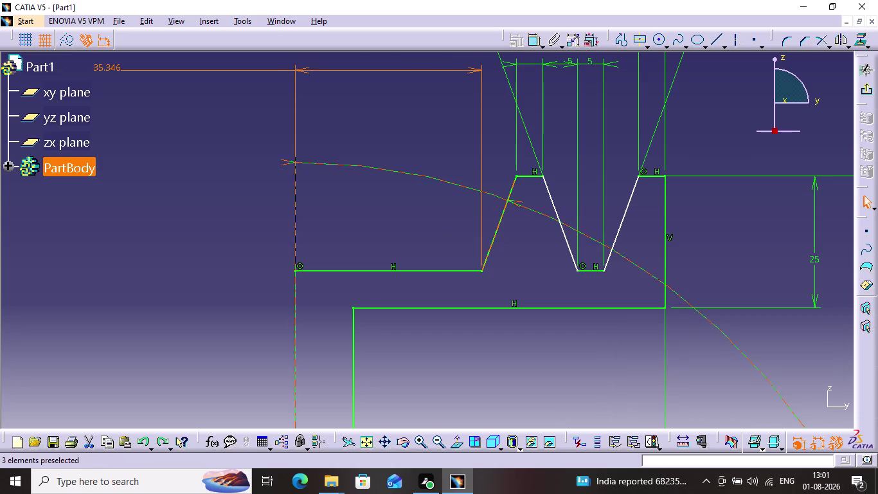
click(565, 232)
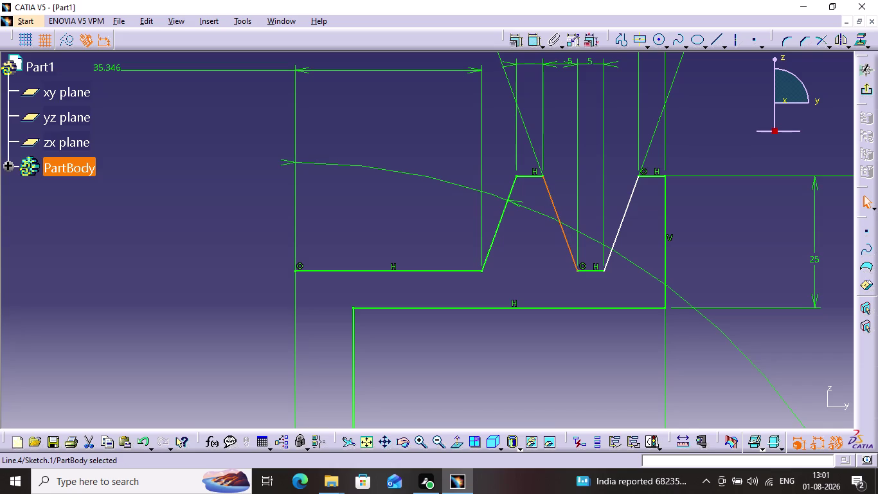
click(618, 232)
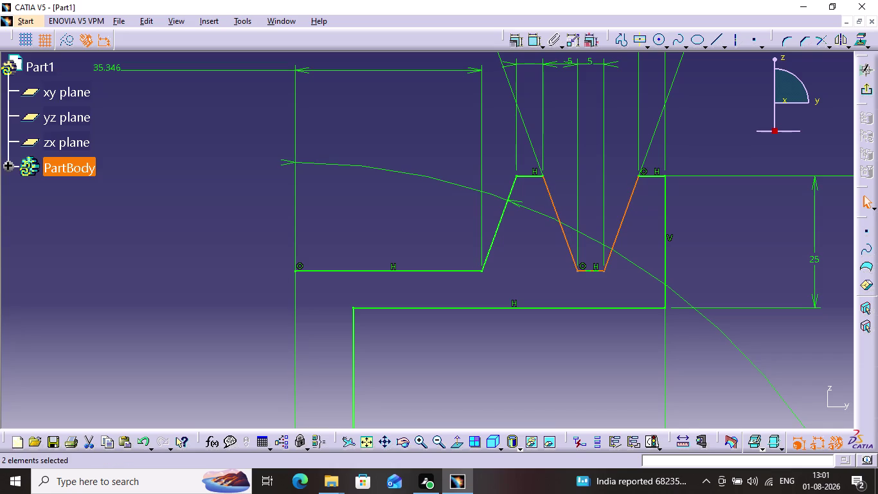
click(501, 212)
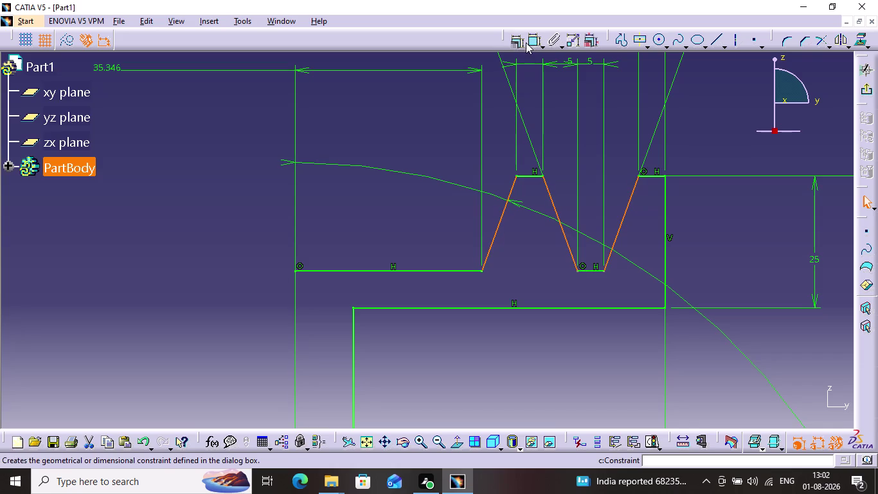
click(516, 42)
click(726, 357)
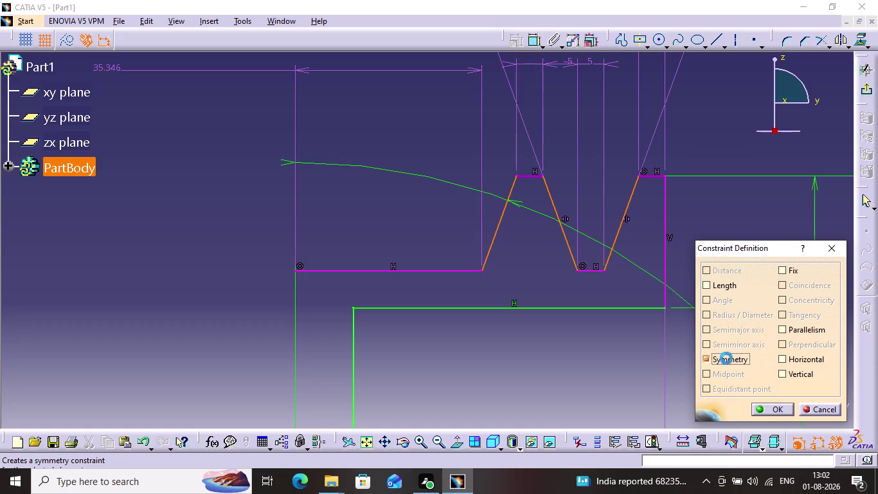
click(769, 407)
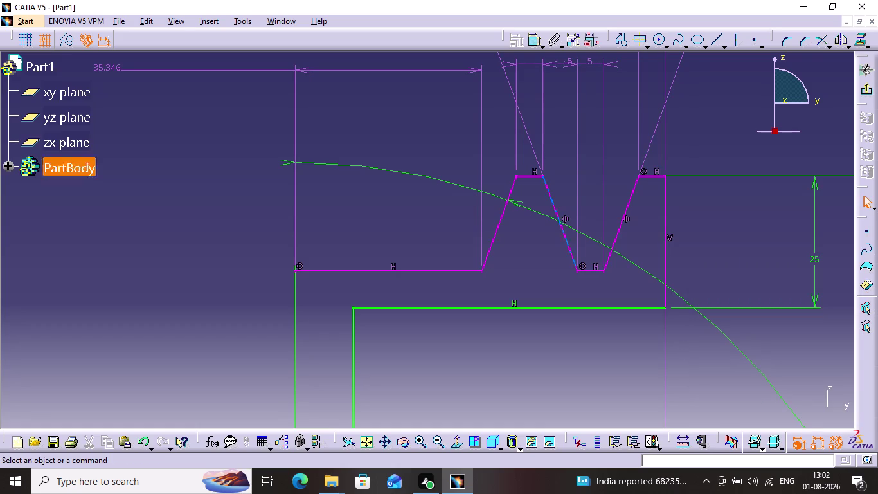
Delete the 40° angle dimension and the remaining angle dimension.
middle_drag(590, 209, 555, 308)
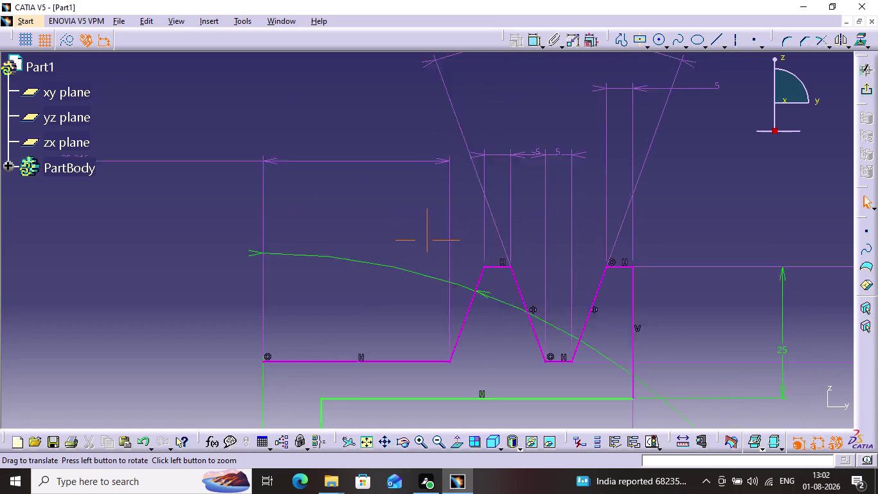
middle_drag(556, 309, 547, 342)
click(572, 86)
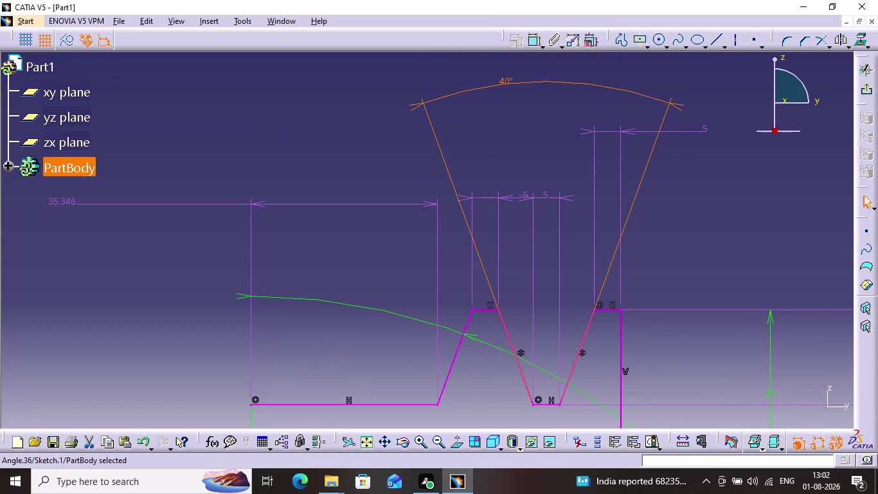
key(Delete)
middle_drag(597, 247, 598, 241)
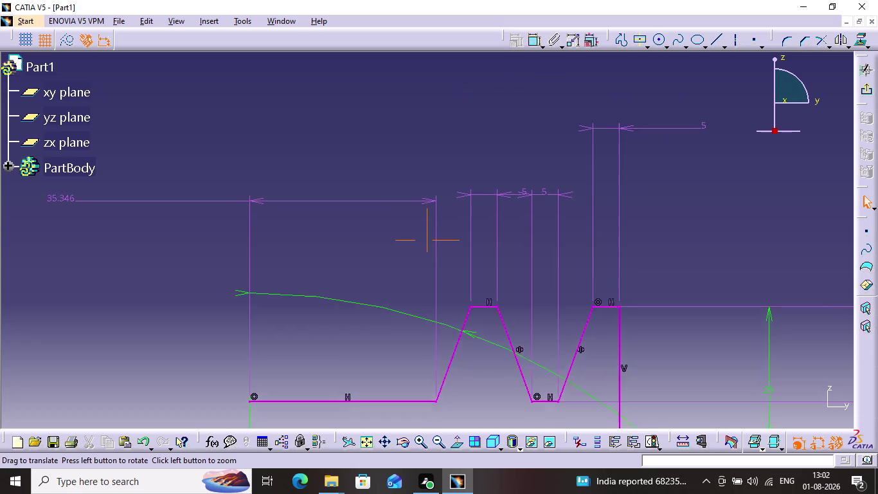
middle_drag(598, 241, 602, 155)
click(484, 246)
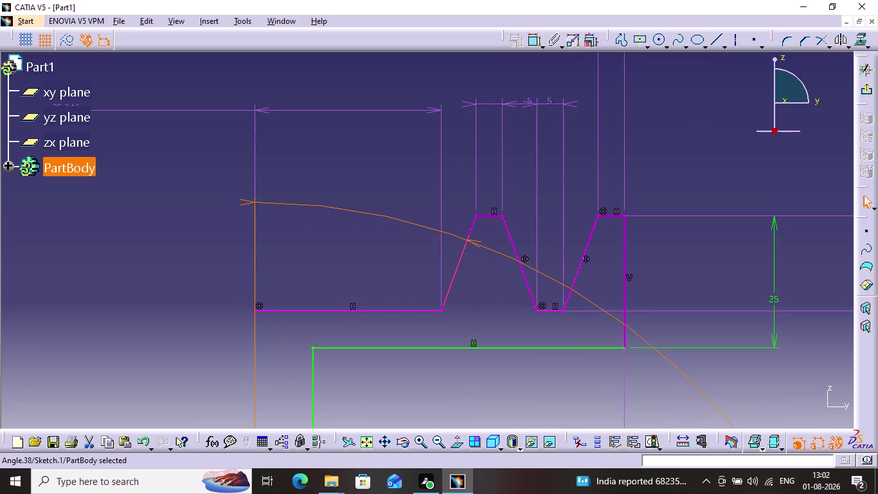
key(Delete)
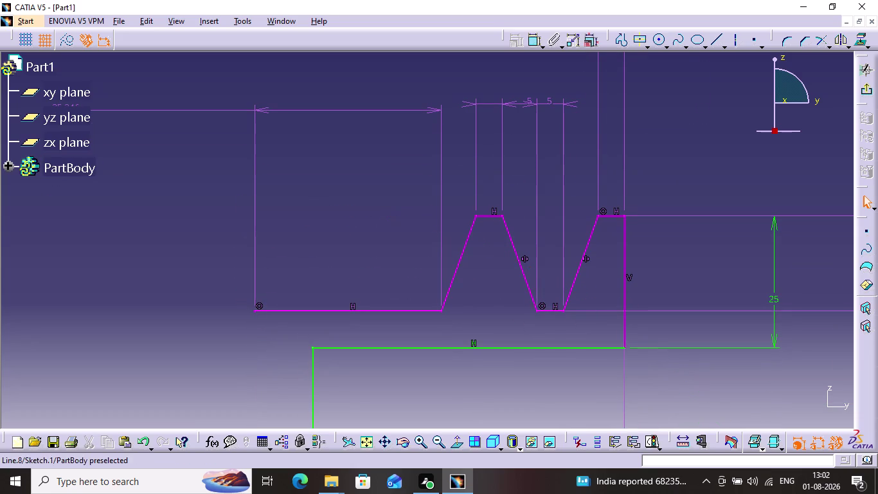
Try deleting the notch's 5 width dimensions, undoing the attempts.
click(561, 158)
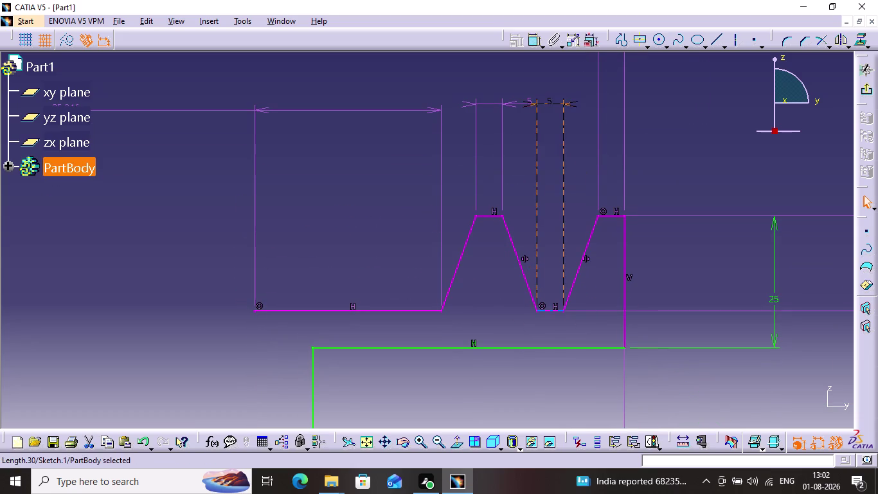
key(Delete)
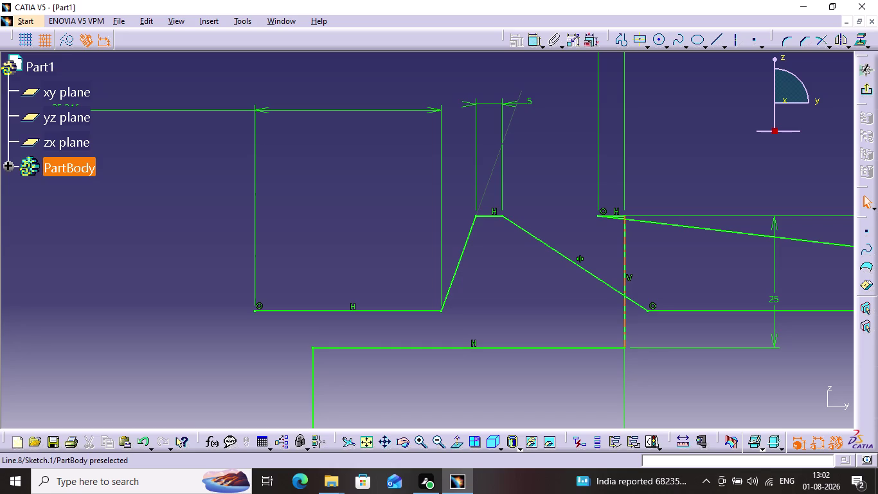
key(ctrl+z)
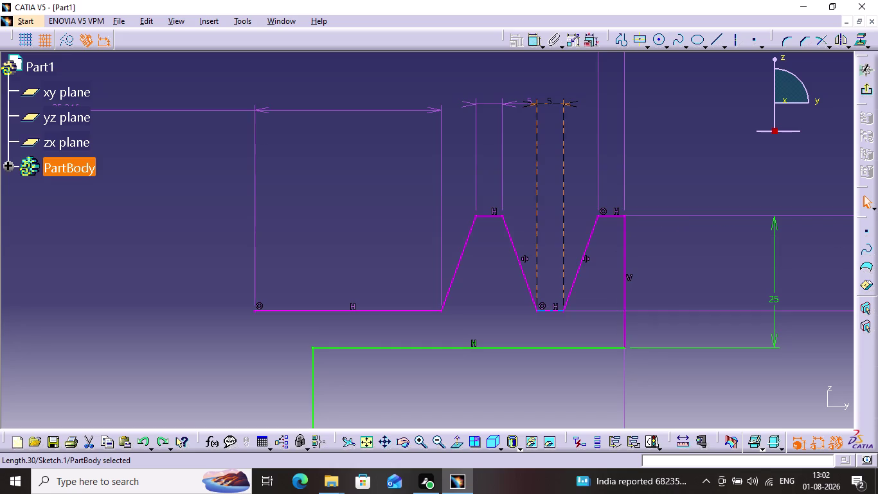
click(623, 161)
key(Delete)
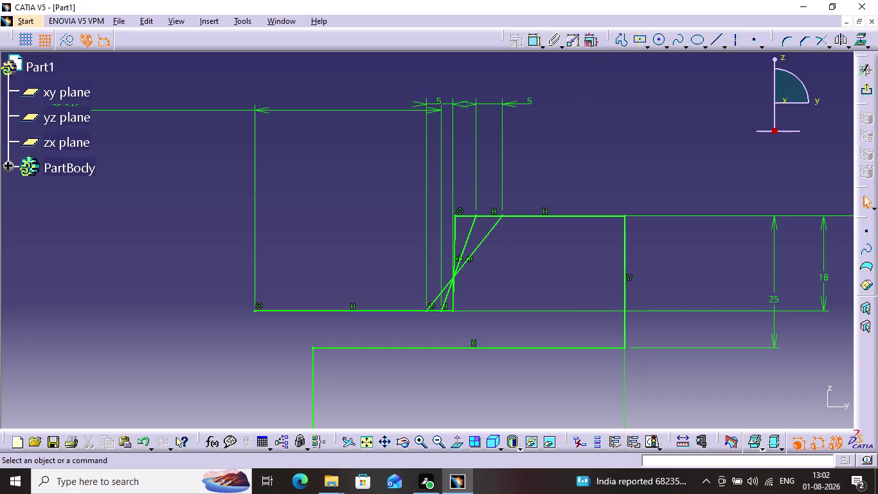
key(ctrl+z)
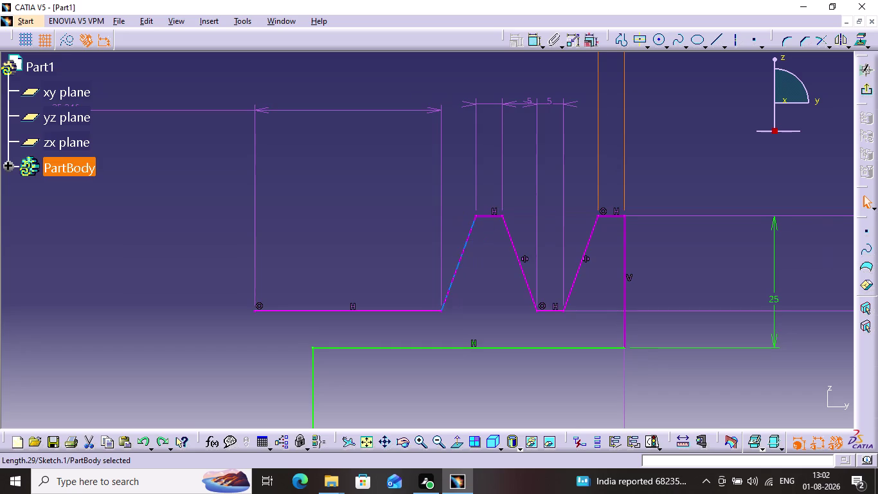
click(506, 103)
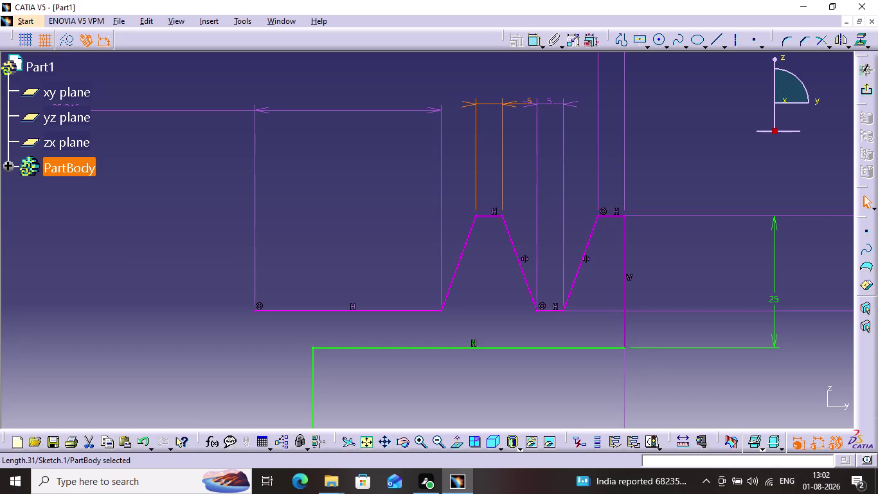
key(Delete)
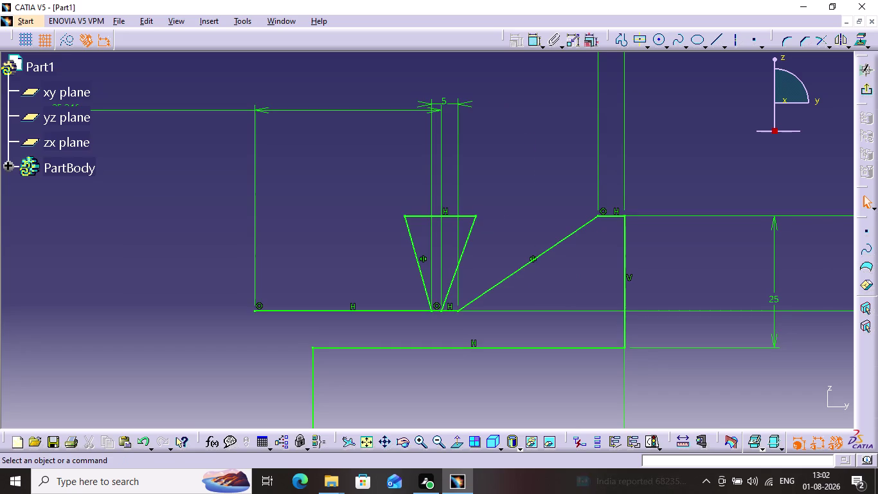
Undo eight changes and select the left bottom flange line.
key(ctrl+z)
key(ctrl+z)
key(ctrl+z)
key(ctrl+z)
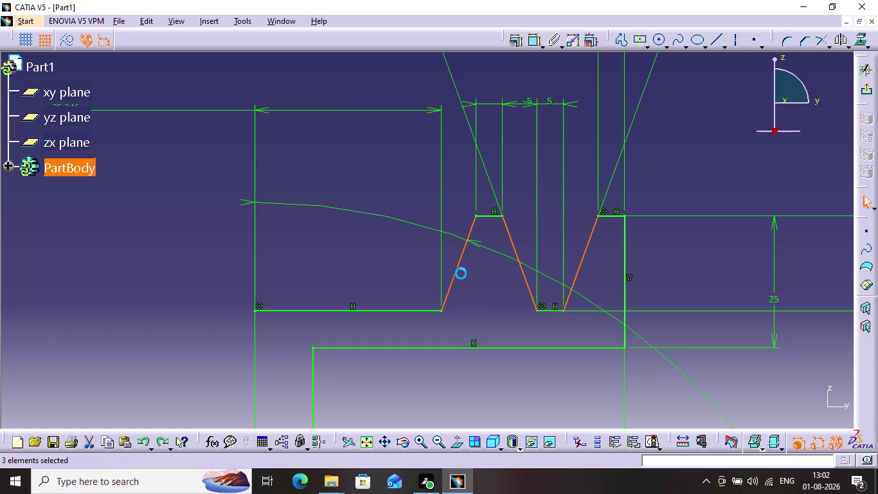
key(ctrl+z)
key(ctrl+z)
key(ctrl+z)
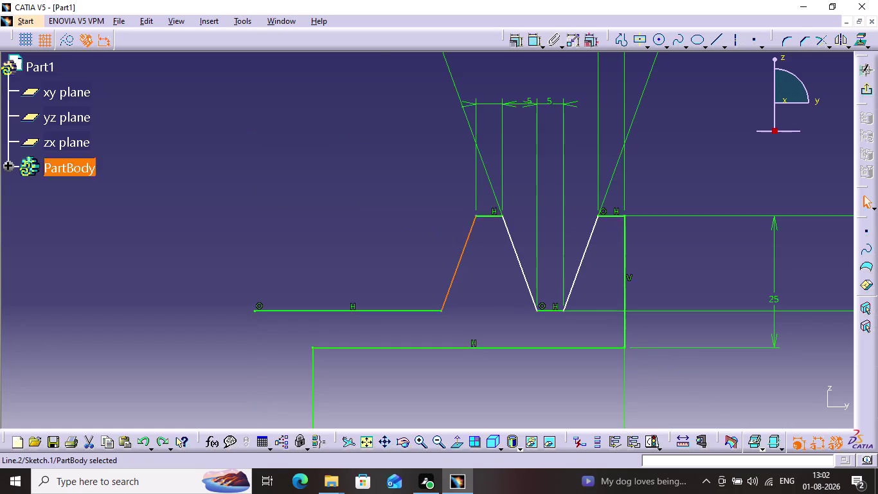
key(ctrl+z)
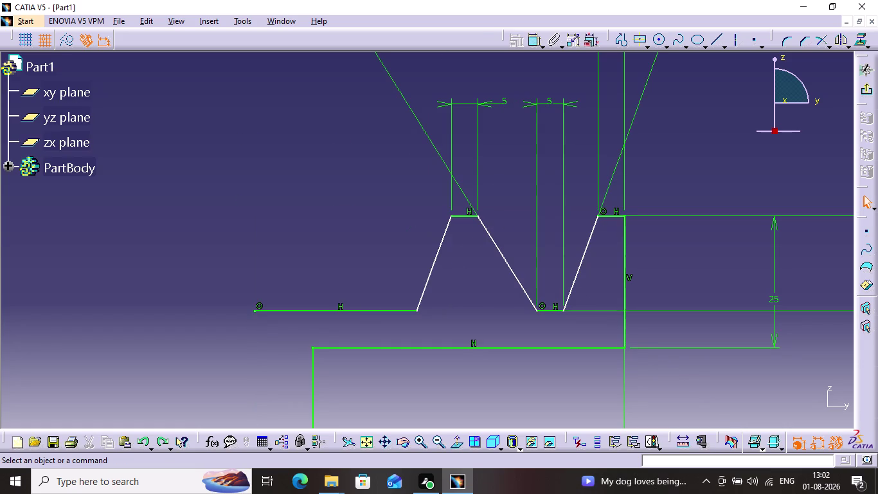
click(370, 309)
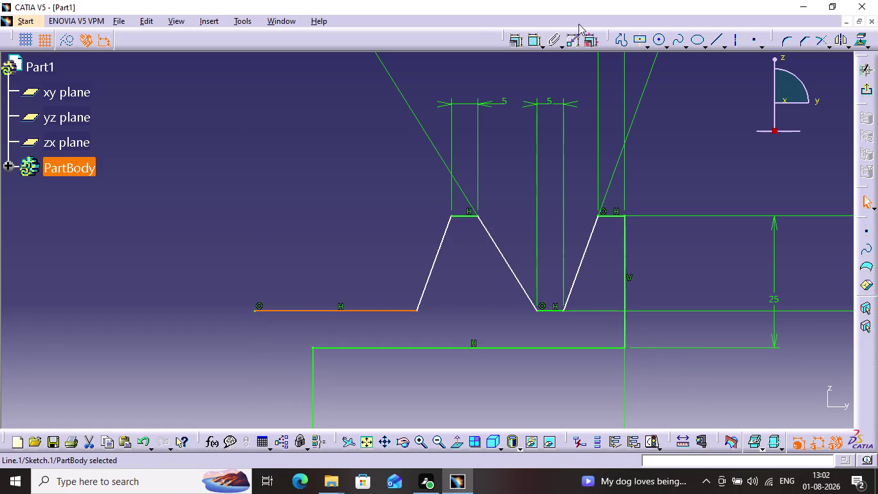
Dimension the left bottom flange line and set its length to 2.5.
click(534, 43)
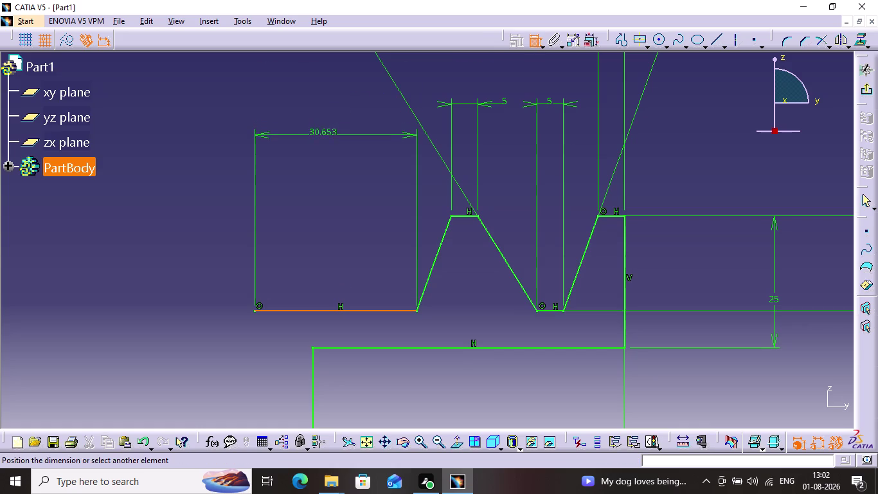
triple_click(203, 108)
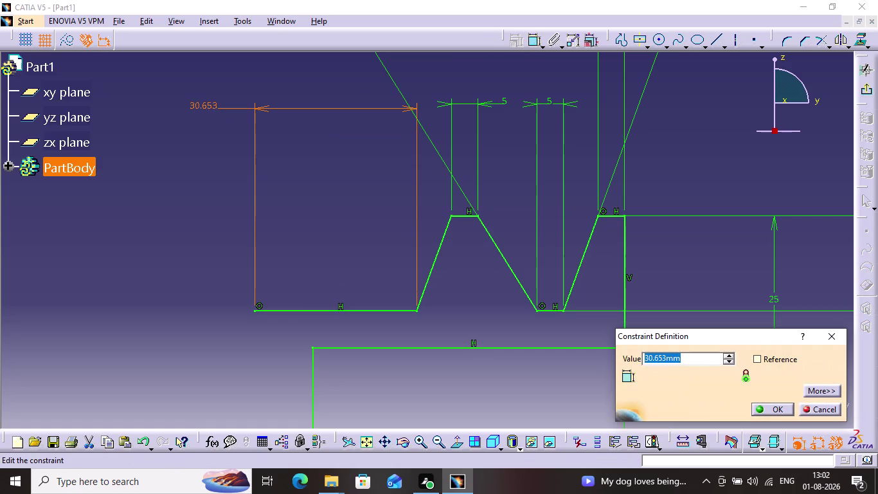
key(2)
key(period)
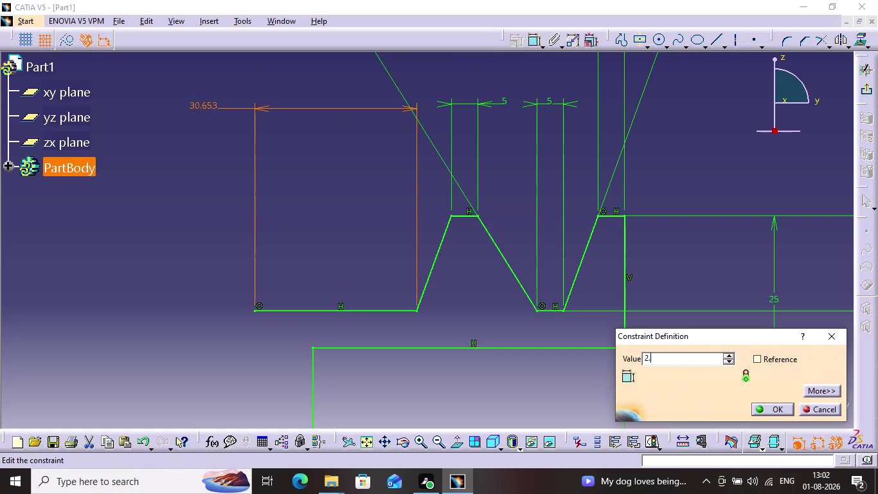
key(5)
key(Return)
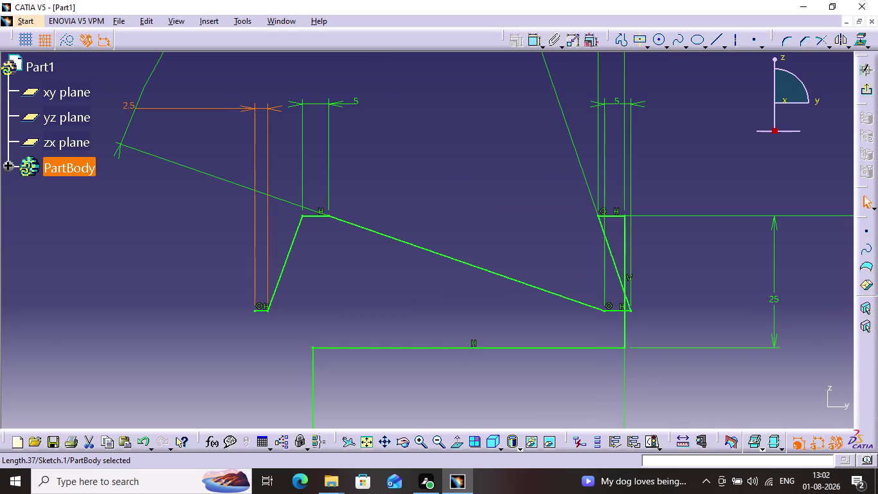
Delete the stray extended lines and drag the notch vertices into a wide V.
click(148, 76)
click(149, 77)
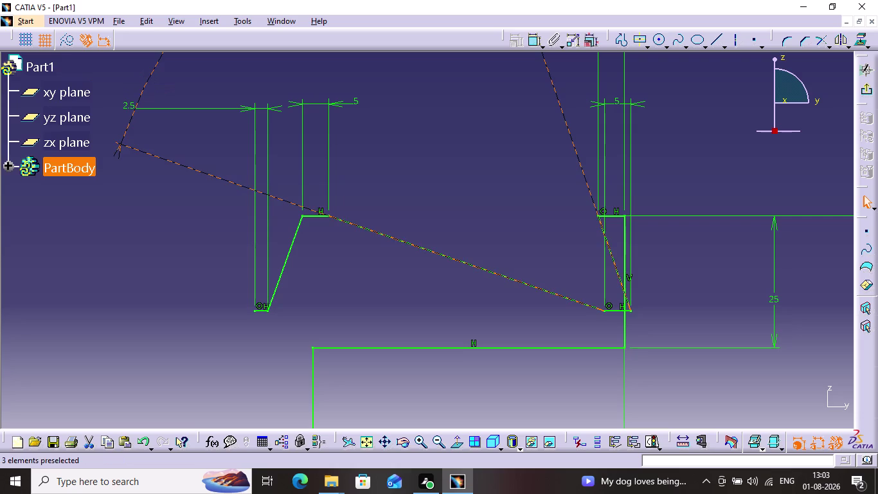
key(Delete)
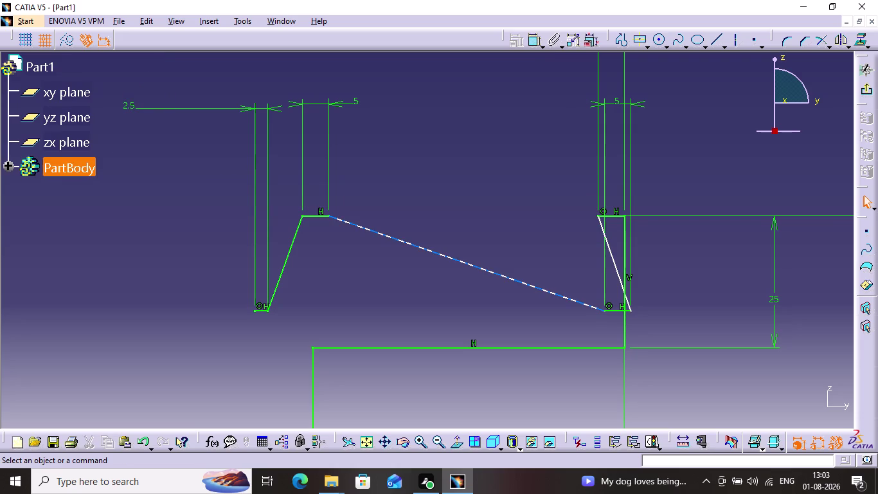
drag(513, 280, 377, 253)
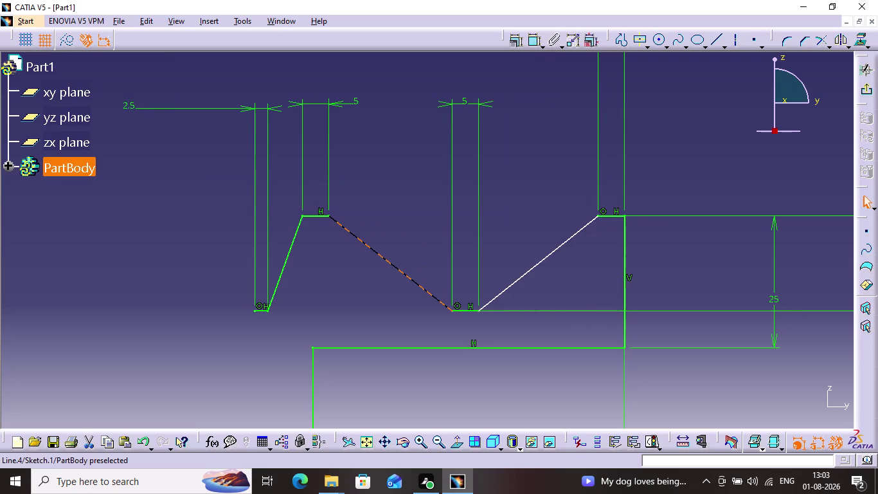
drag(377, 254, 361, 265)
drag(361, 265, 352, 273)
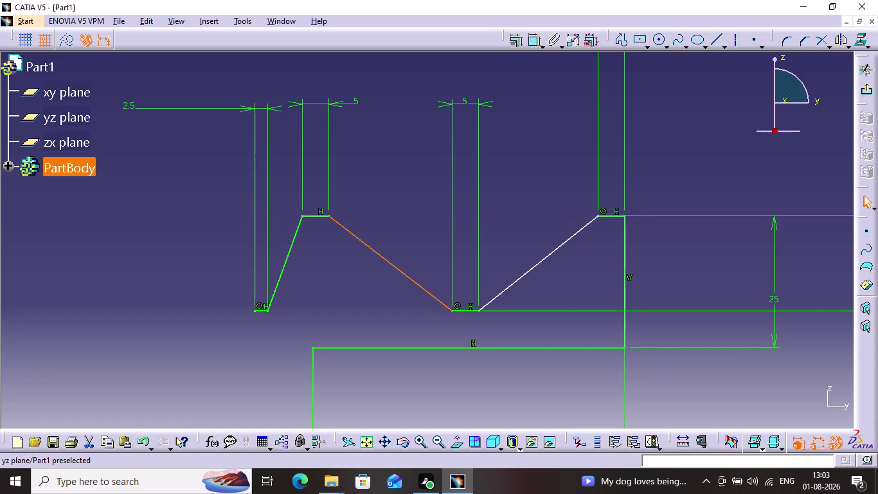
click(553, 251)
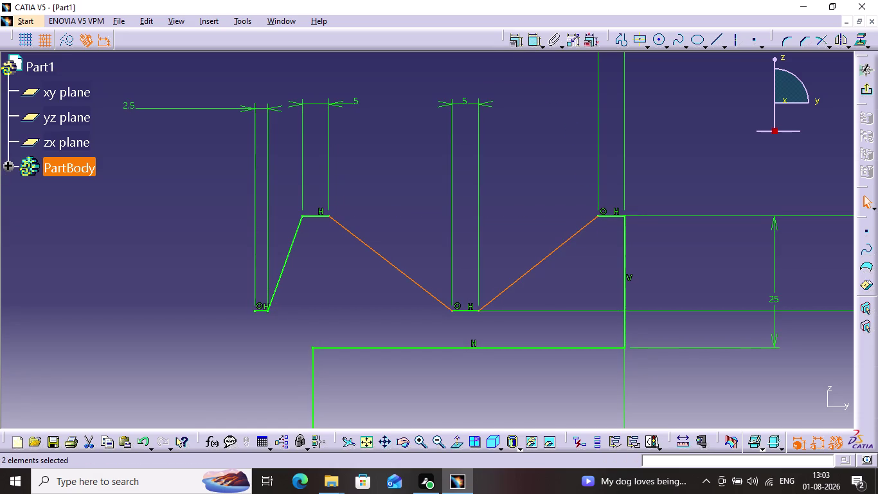
click(715, 41)
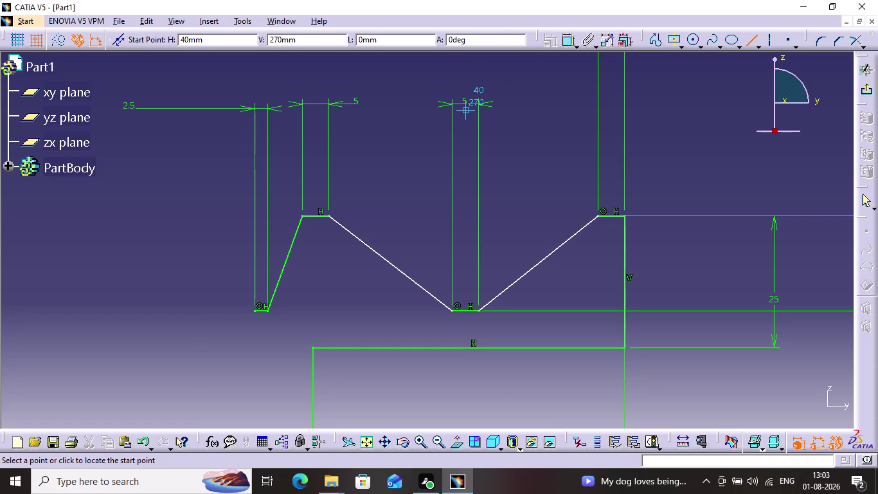
Draw a vertical centreline through the notch and select it with both sloped sides.
click(467, 73)
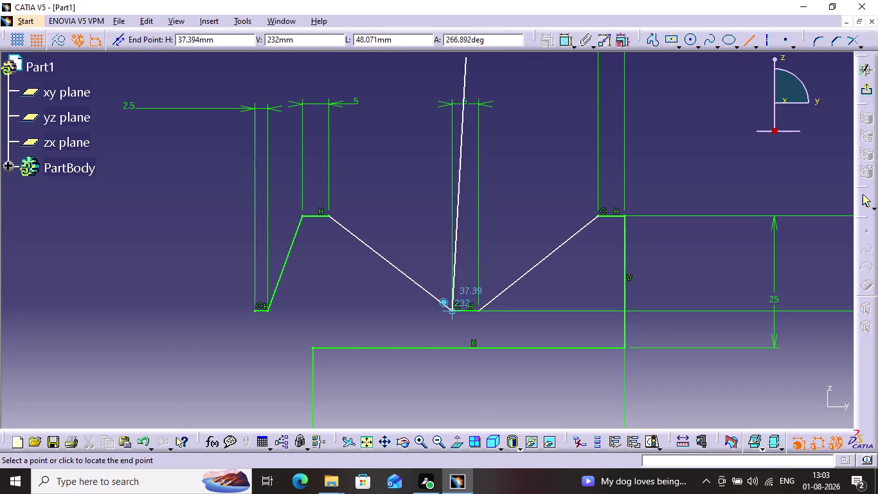
click(461, 411)
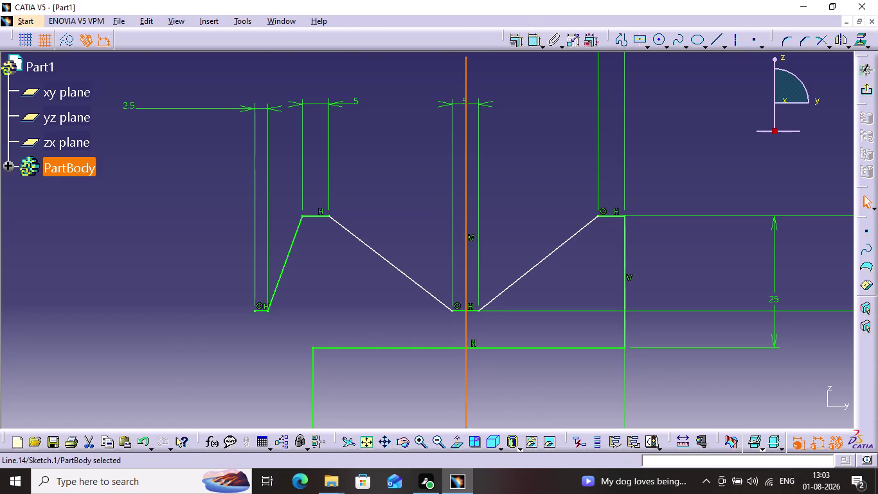
click(559, 287)
click(355, 237)
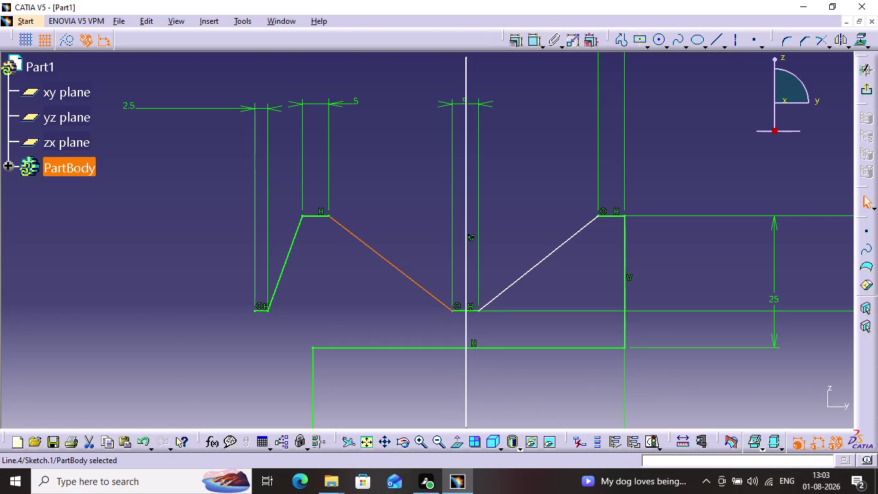
click(526, 272)
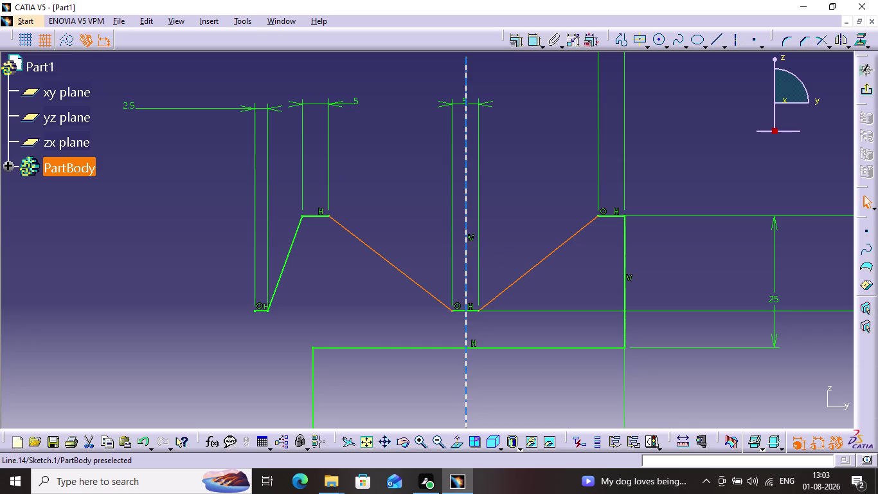
drag(465, 206, 469, 199)
Apply a Symmetry constraint to the notch sides, then delete the centreline.
click(517, 39)
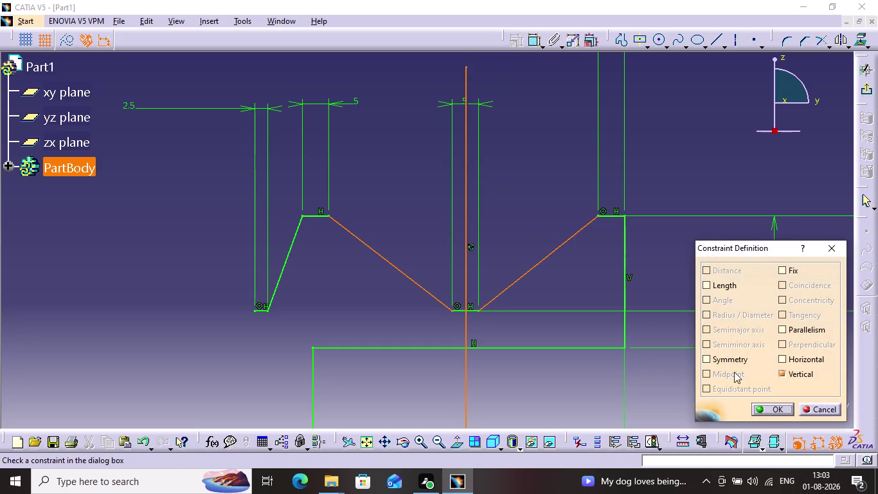
click(728, 353)
click(768, 407)
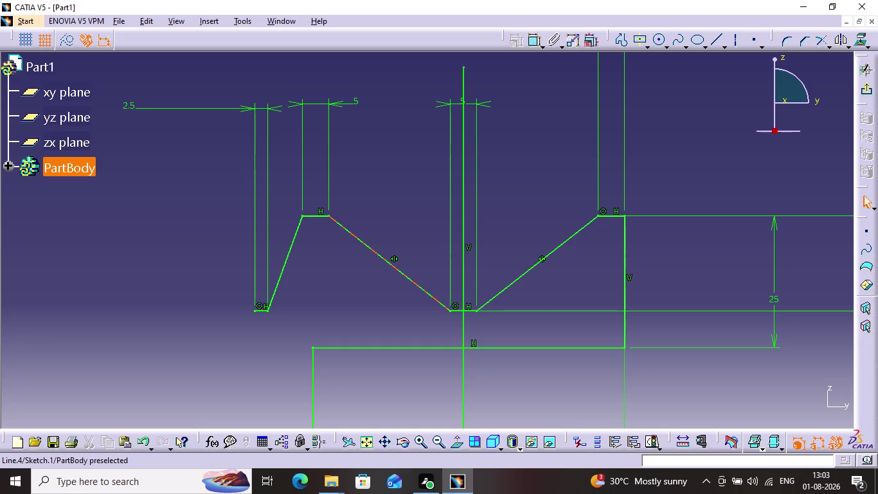
click(462, 161)
key(Delete)
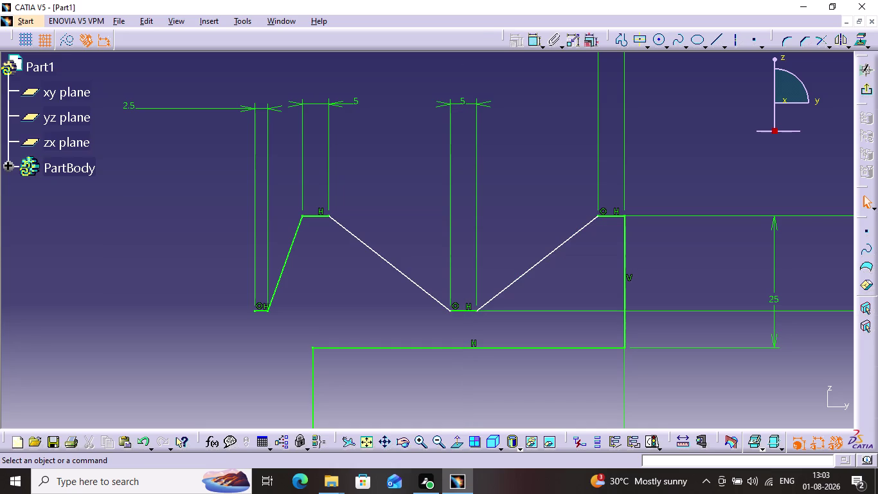